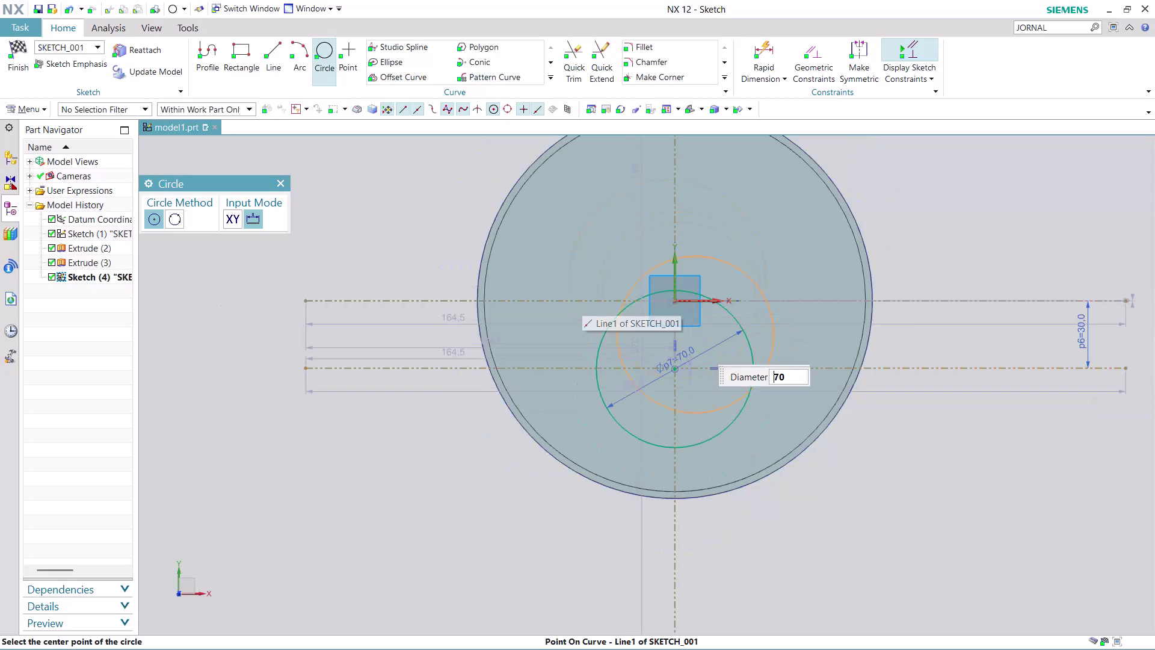
Draw a 100-diameter circle concentric with the existing 70-diameter circle.
scroll(up, 3)
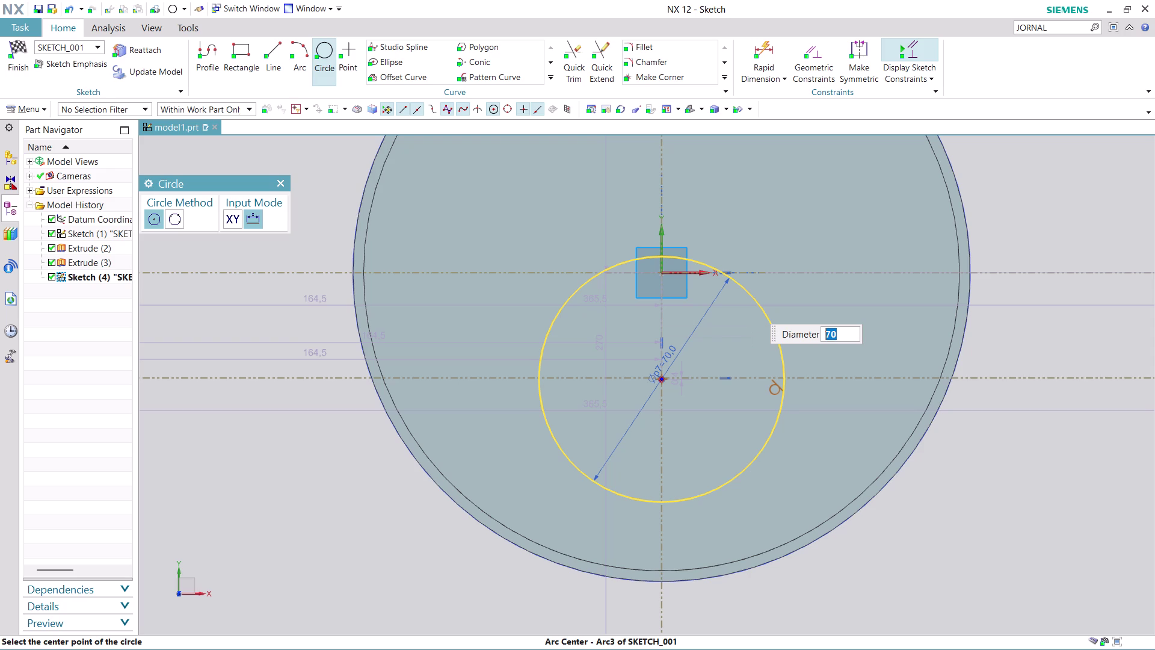
text(100)
key(Return)
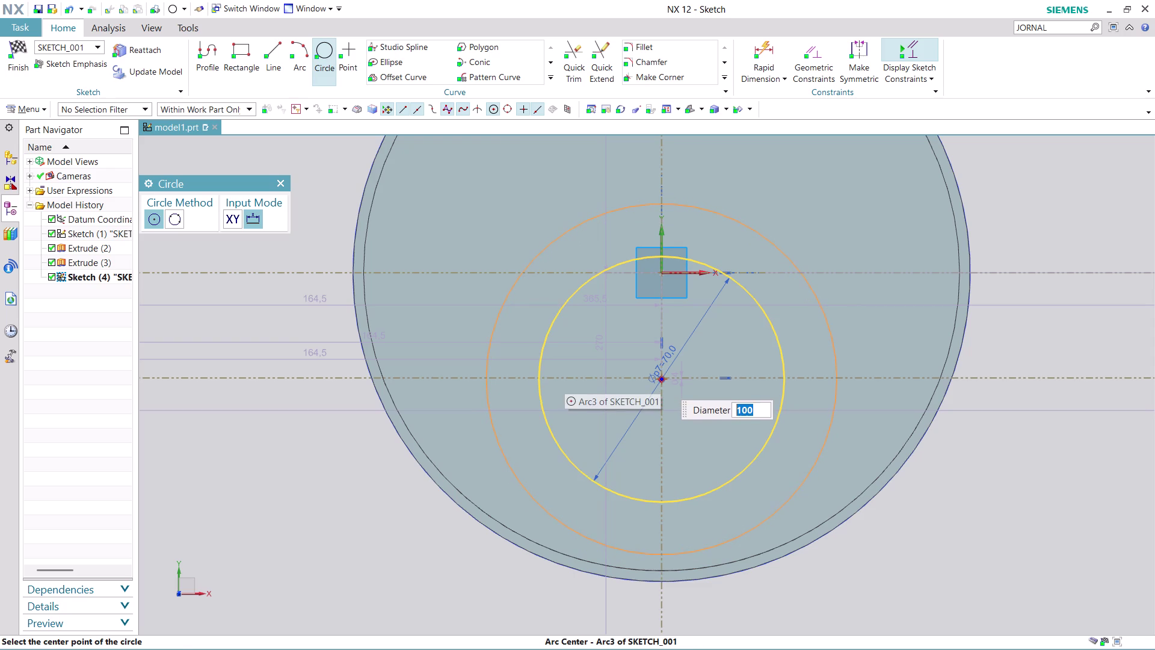
click(661, 380)
click(726, 391)
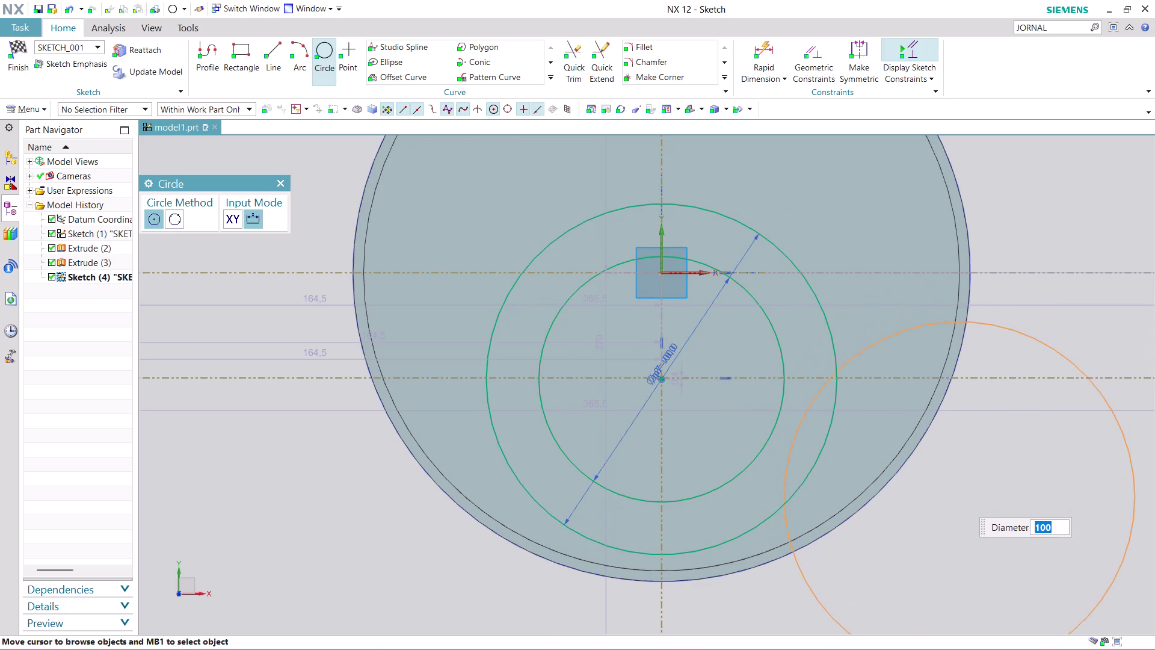
key(Escape)
key(Escape)
scroll(down, 3)
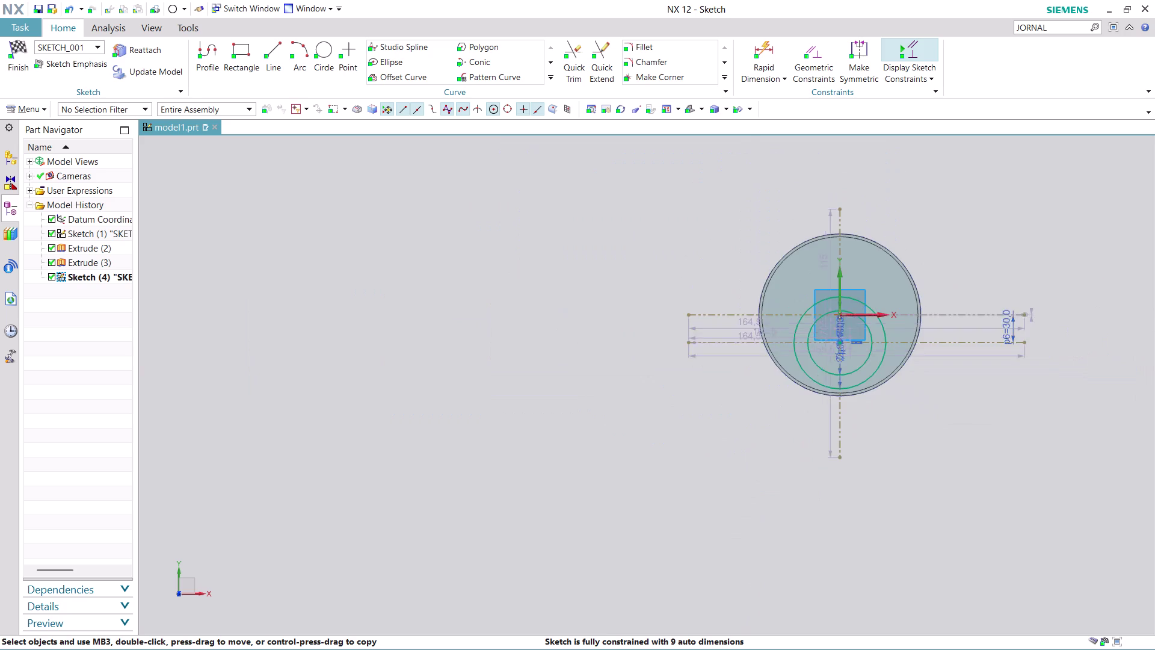
Draw an open profile over the inner circle: left side up, top line across, right side down.
scroll(up, 3)
scroll(up, 3)
scroll(down, 3)
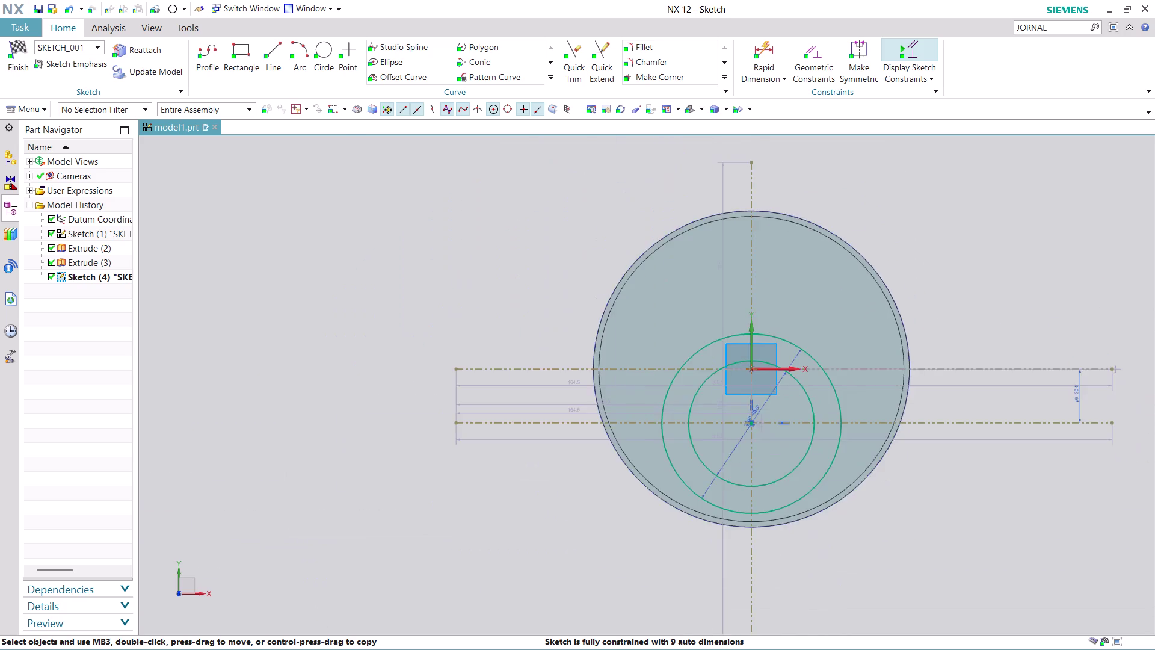
scroll(up, 3)
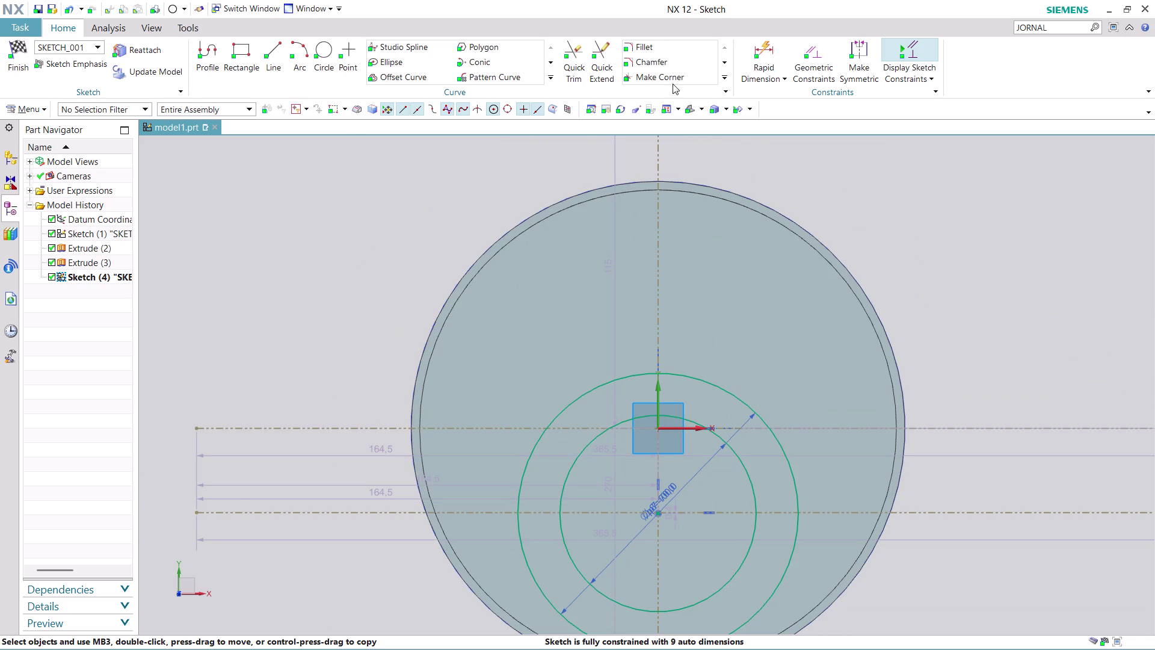
click(207, 50)
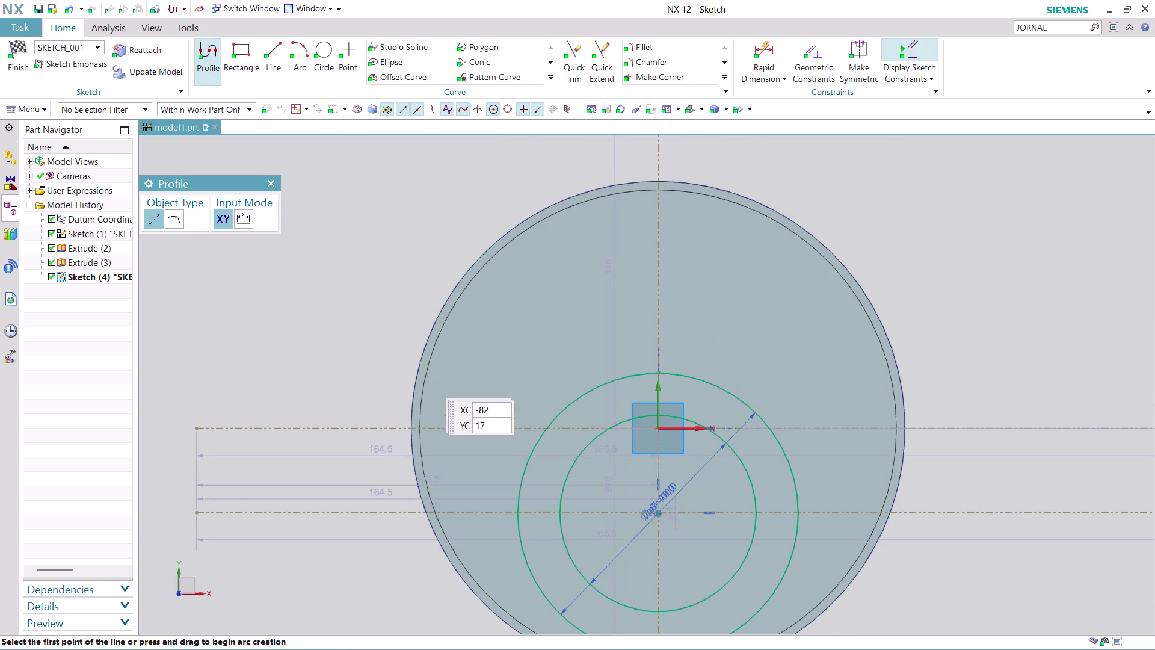
click(614, 448)
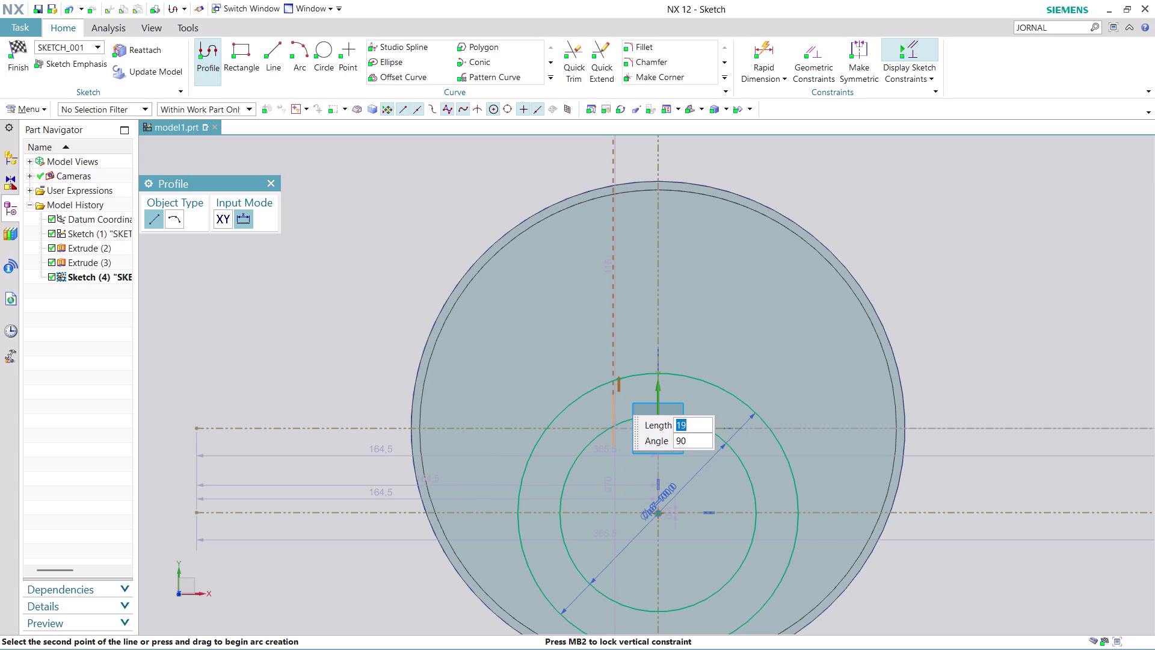
click(613, 394)
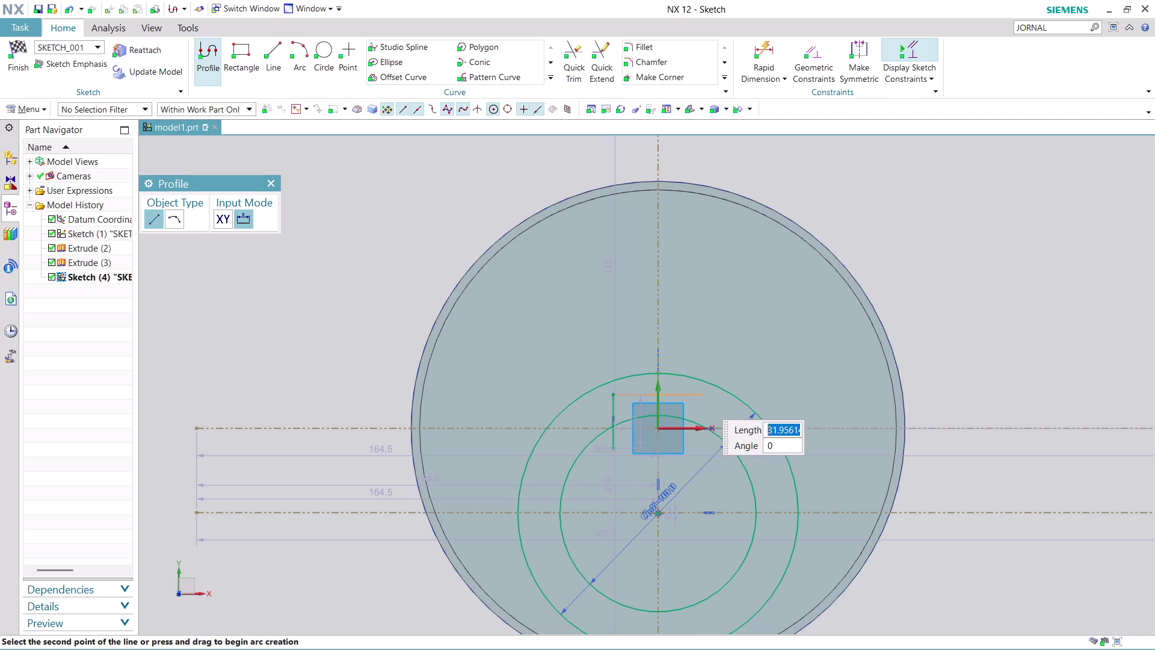
click(705, 400)
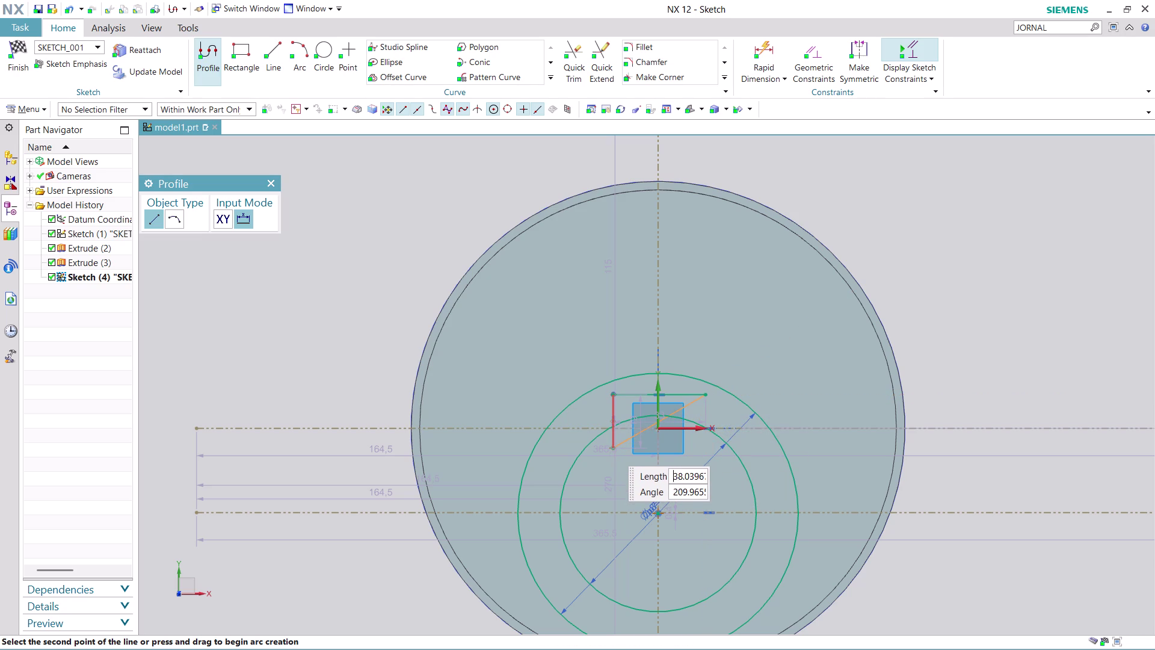
click(704, 451)
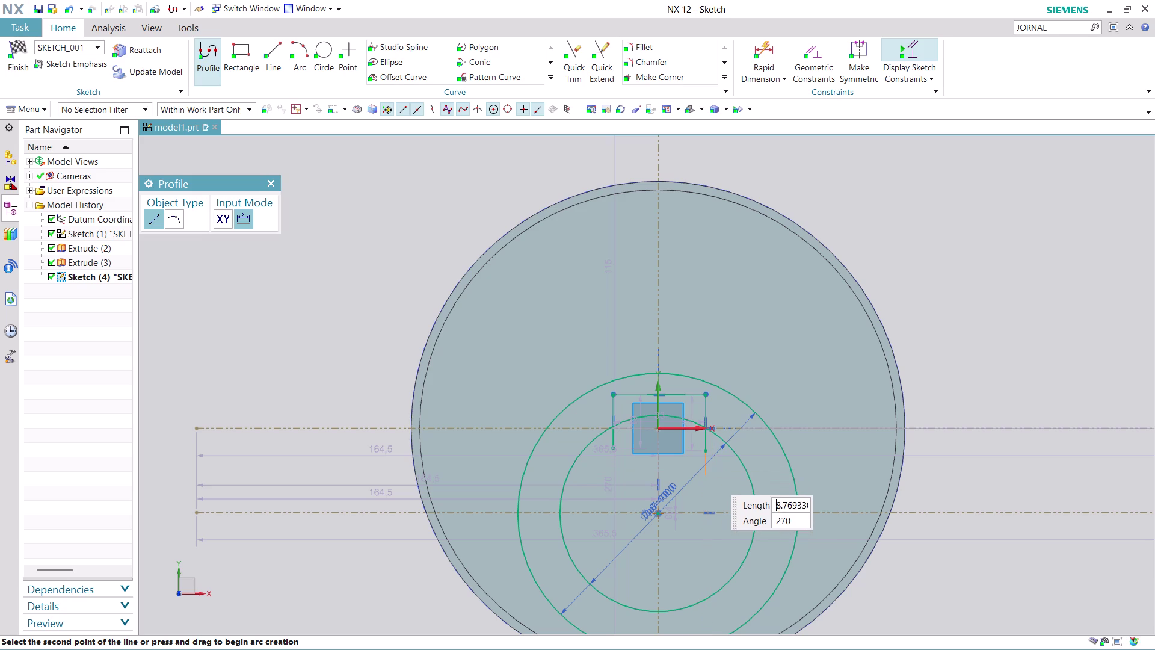
key(Escape)
key(Escape)
scroll(up, 3)
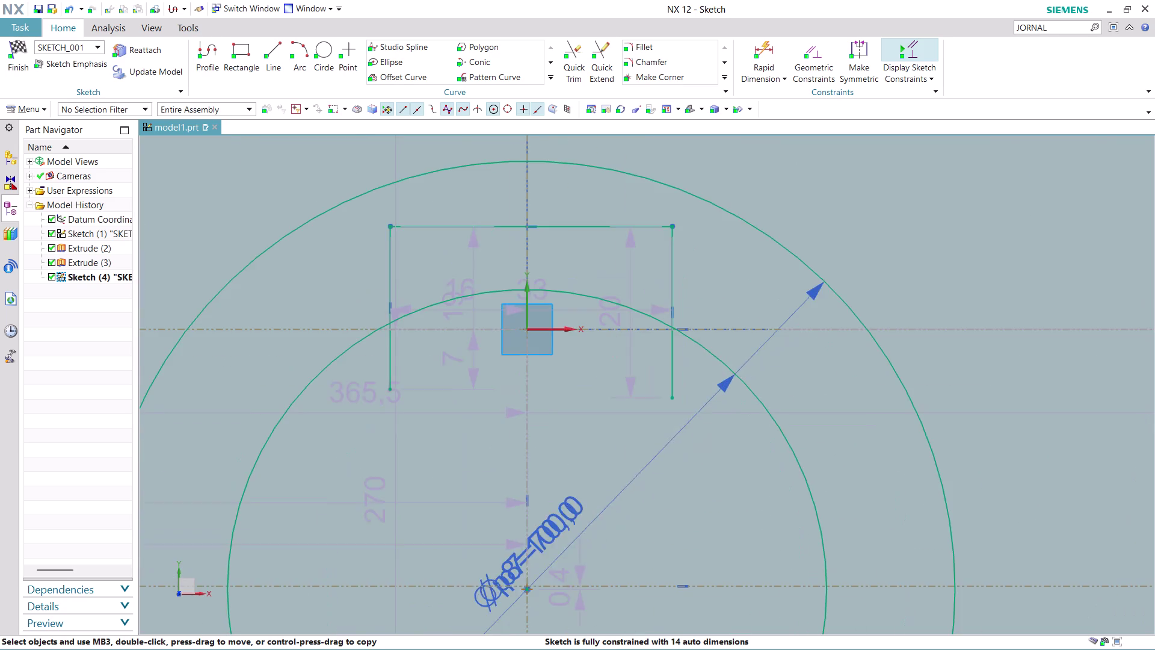
scroll(down, 3)
scroll(up, 3)
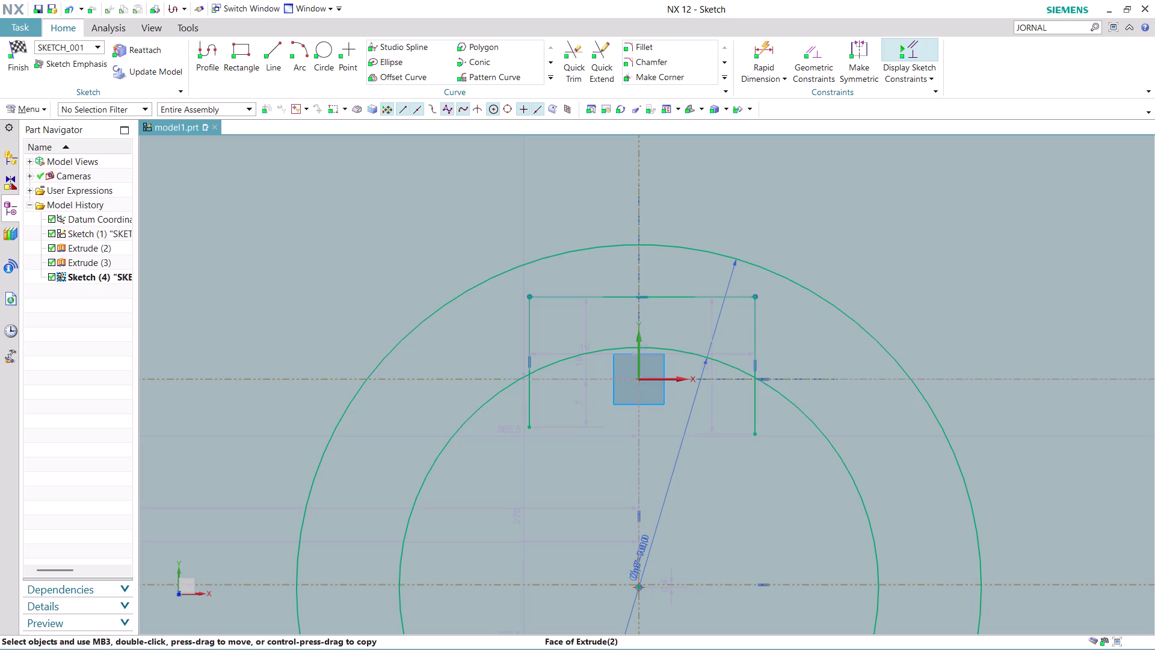
Dimension the profile's top line and set its width to 18.
click(774, 47)
click(694, 295)
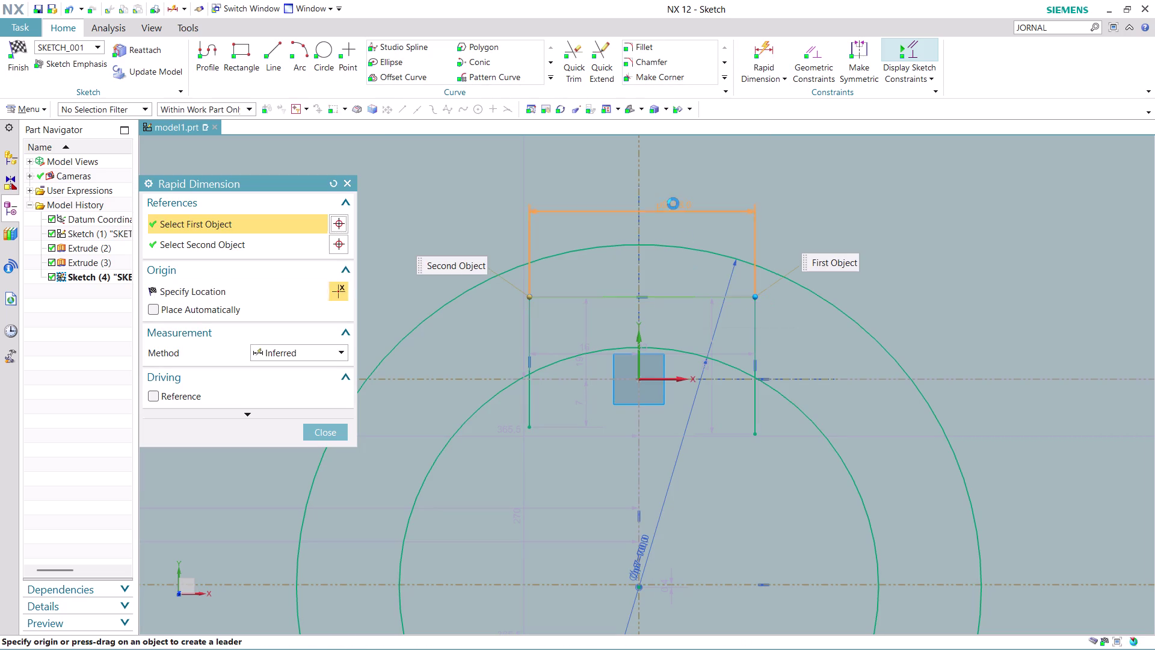
click(673, 183)
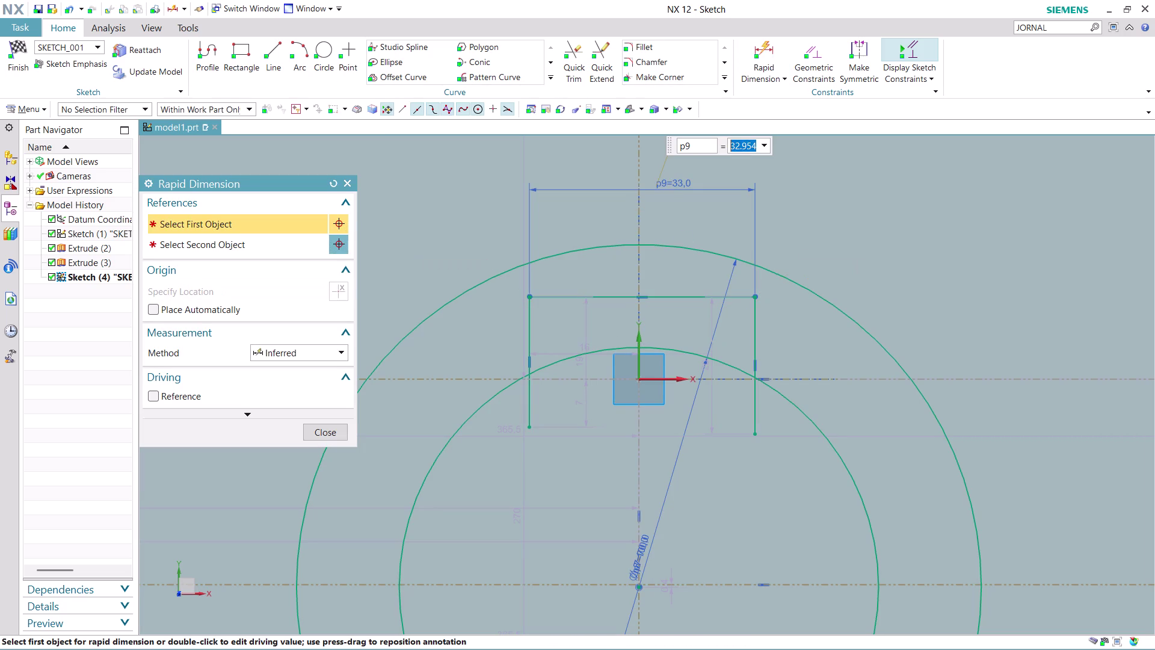
click(673, 183)
double_click(674, 183)
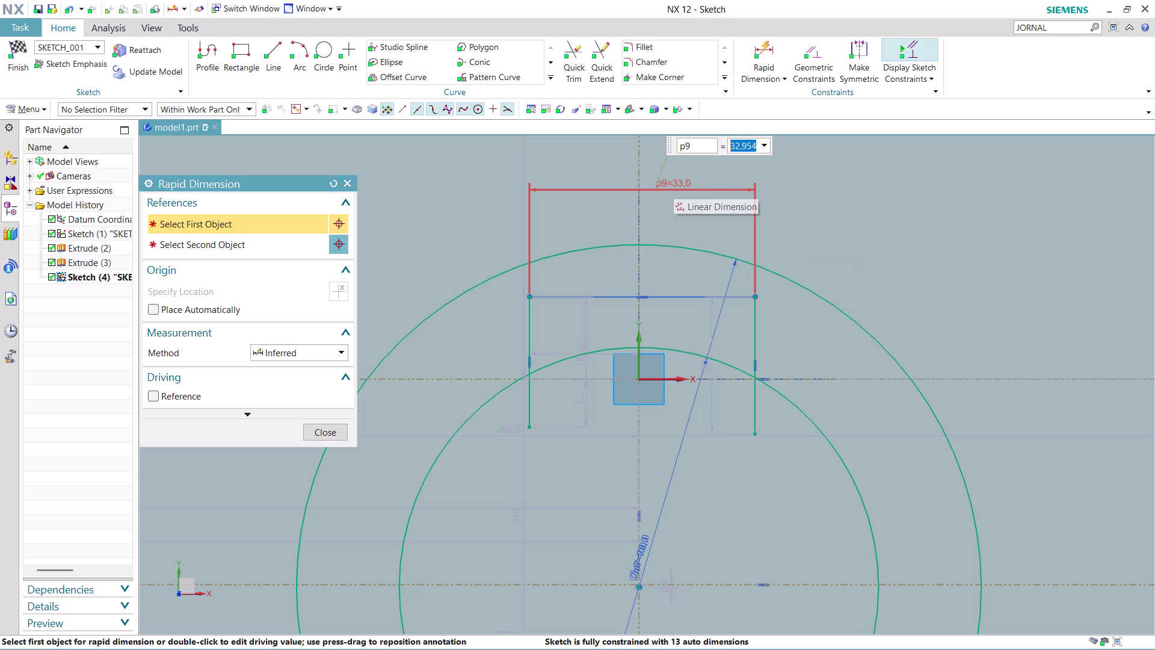
text(18)
key(Return)
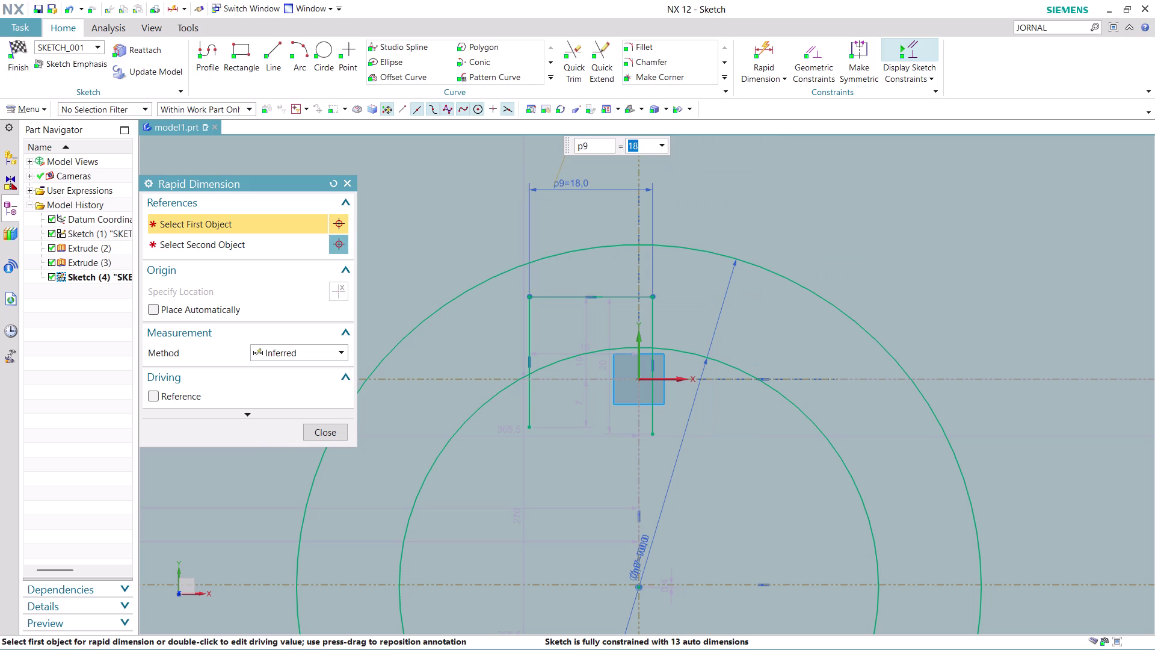
click(331, 433)
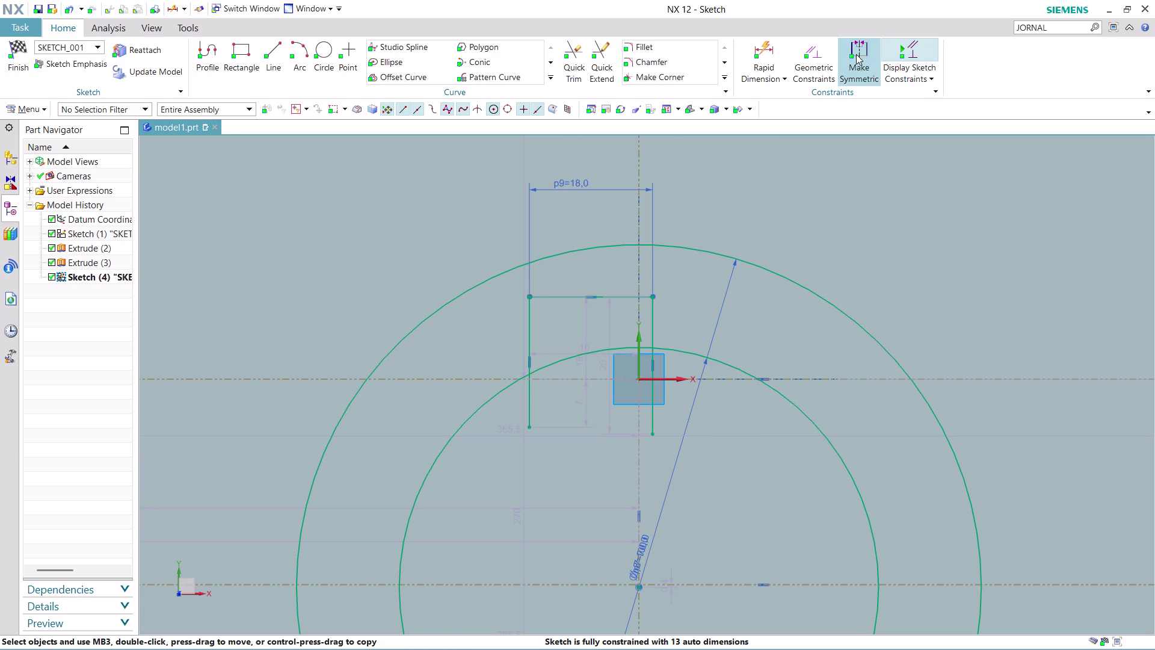
Make the profile's top right and top left corners symmetric about the vertical datum axis.
click(856, 54)
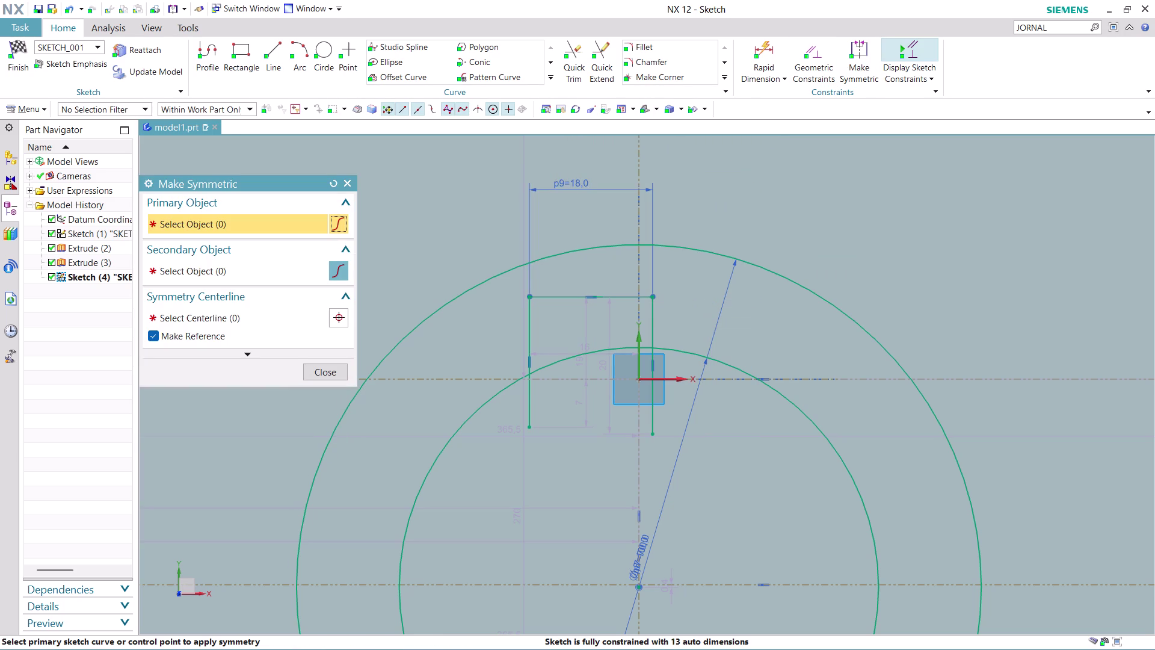
click(654, 296)
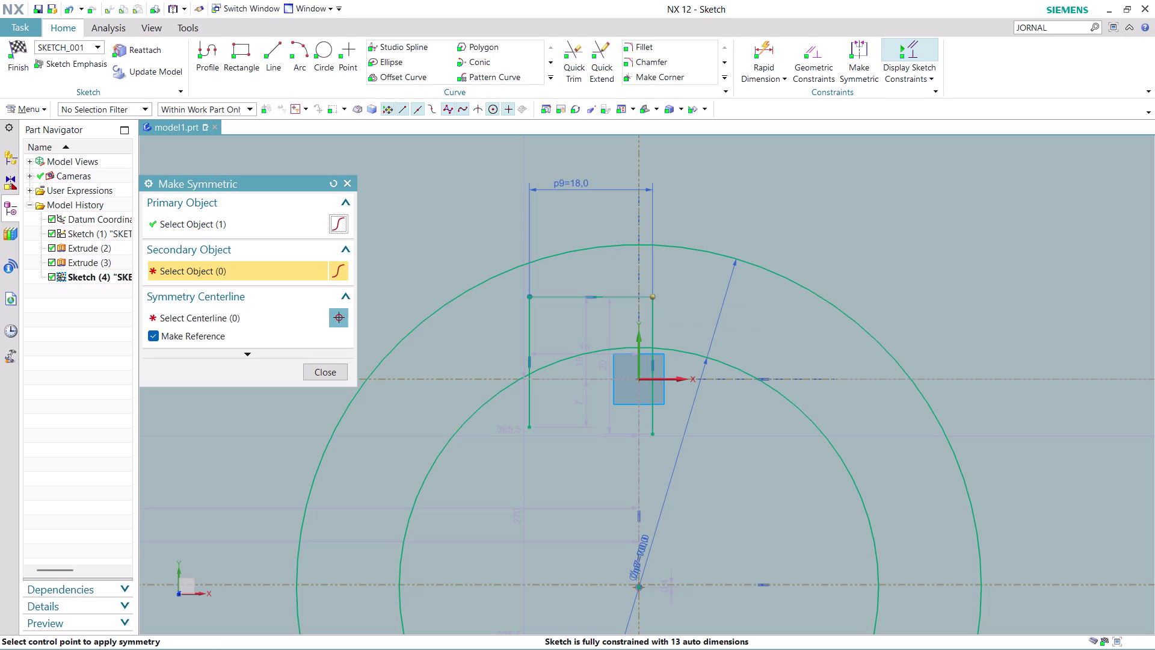
click(530, 295)
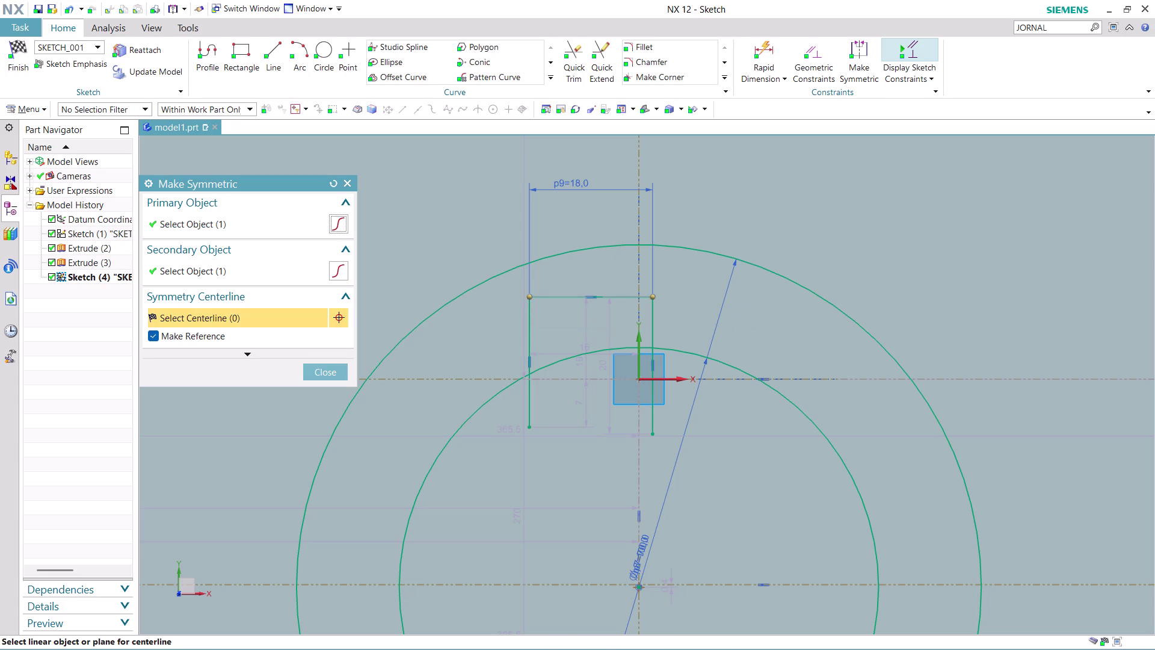
click(639, 343)
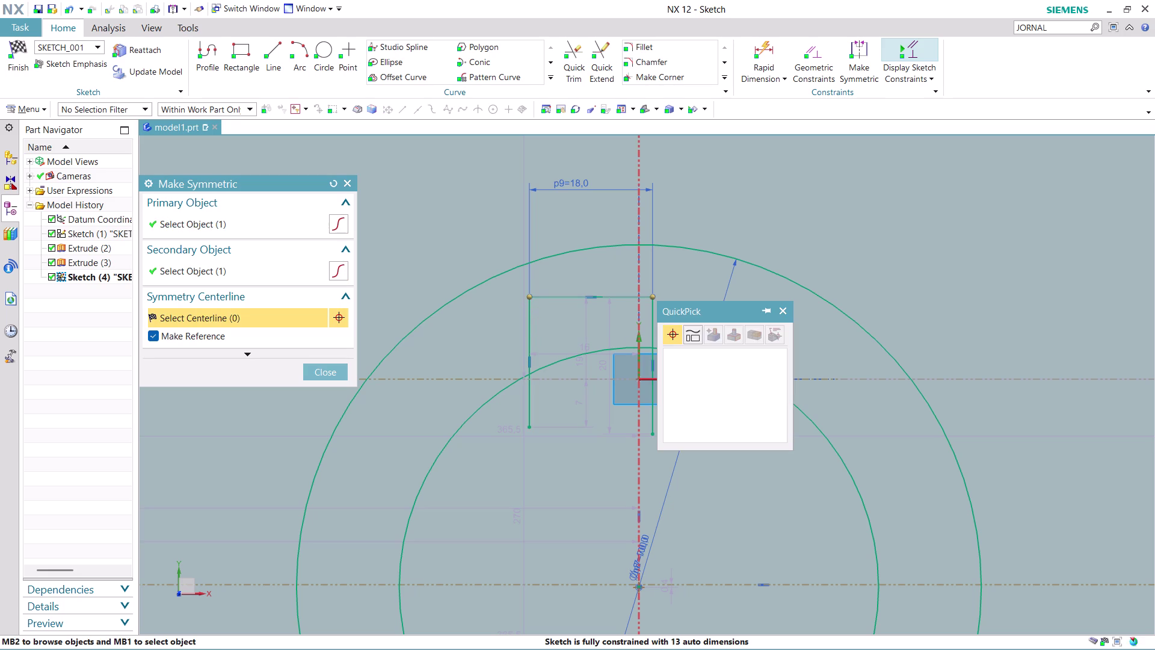
click(704, 353)
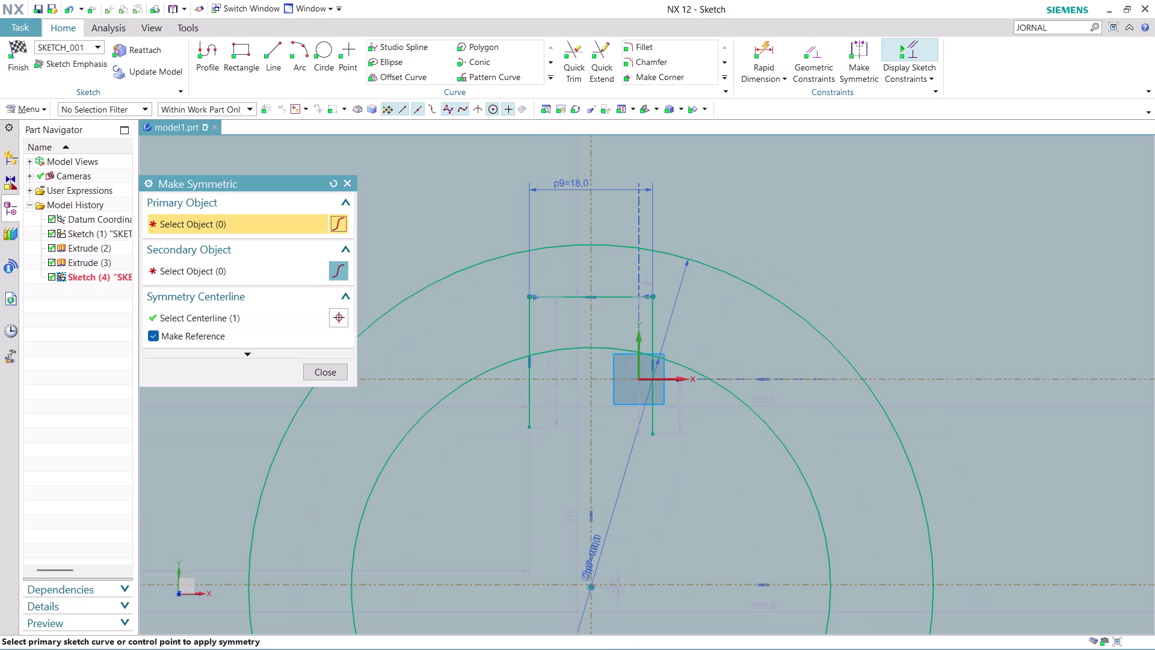
scroll(down, 3)
scroll(down, 3)
scroll(up, 3)
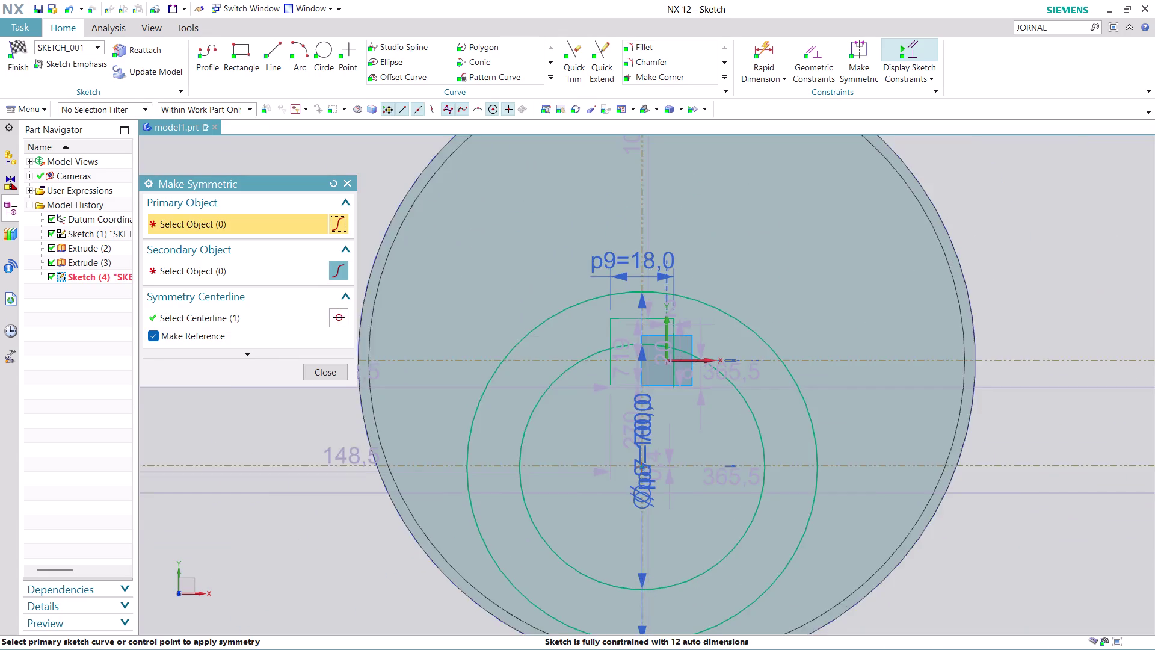
scroll(up, 3)
click(339, 369)
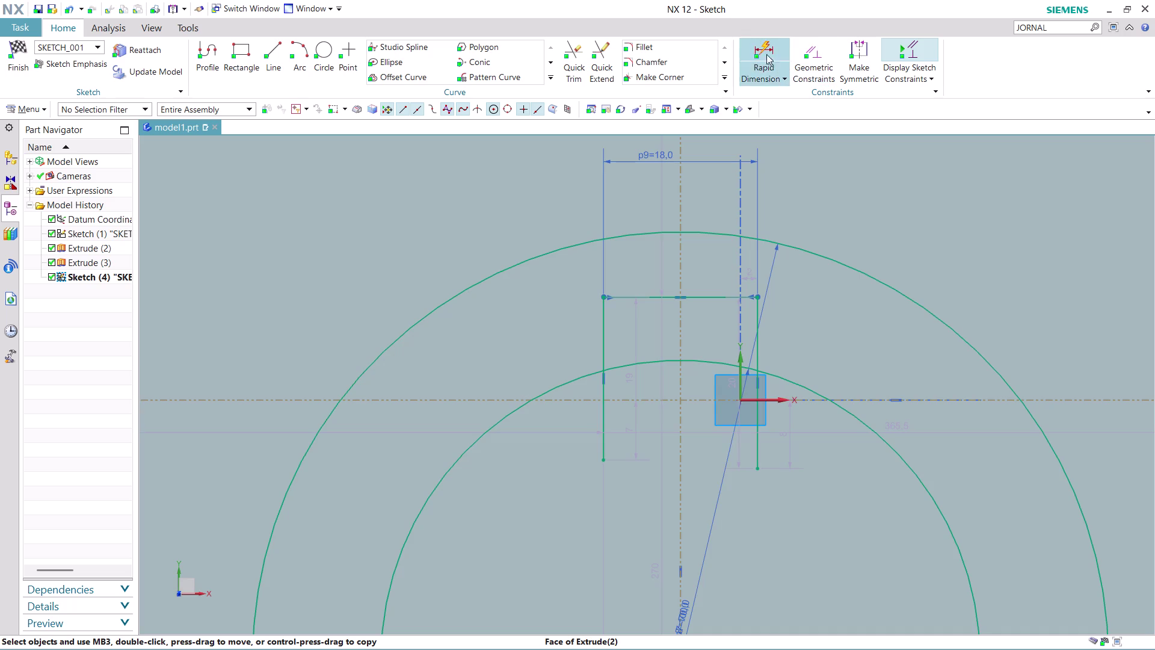
Trim the excess curve pieces and the outer arc between the notch sides.
click(572, 58)
click(606, 434)
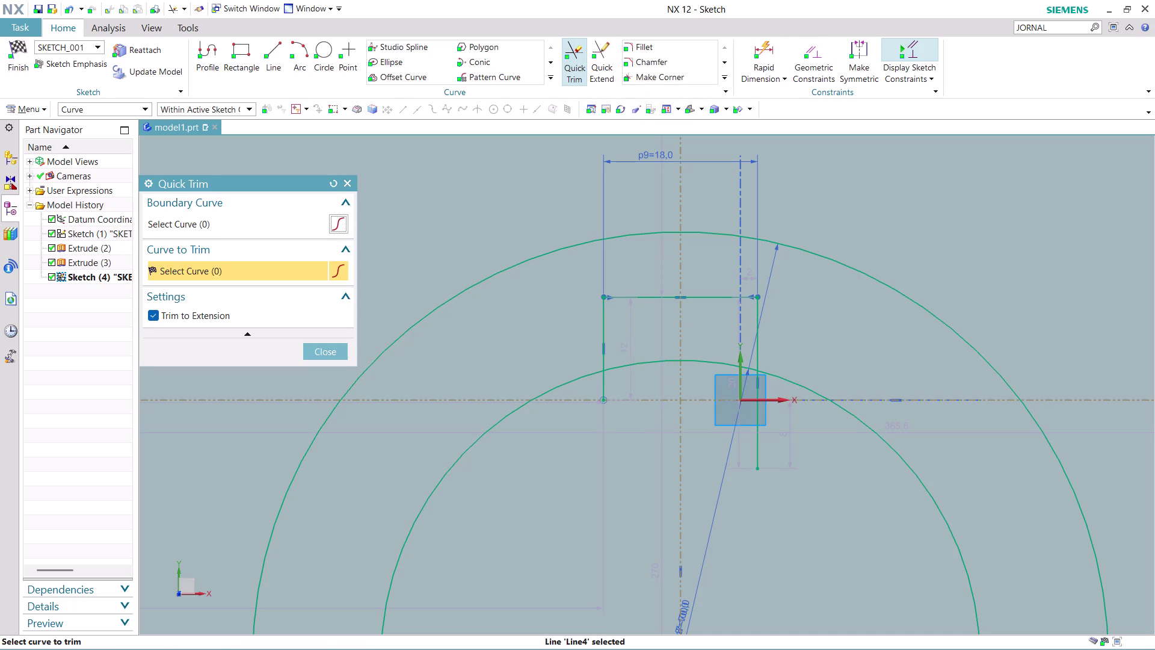
click(603, 388)
click(763, 454)
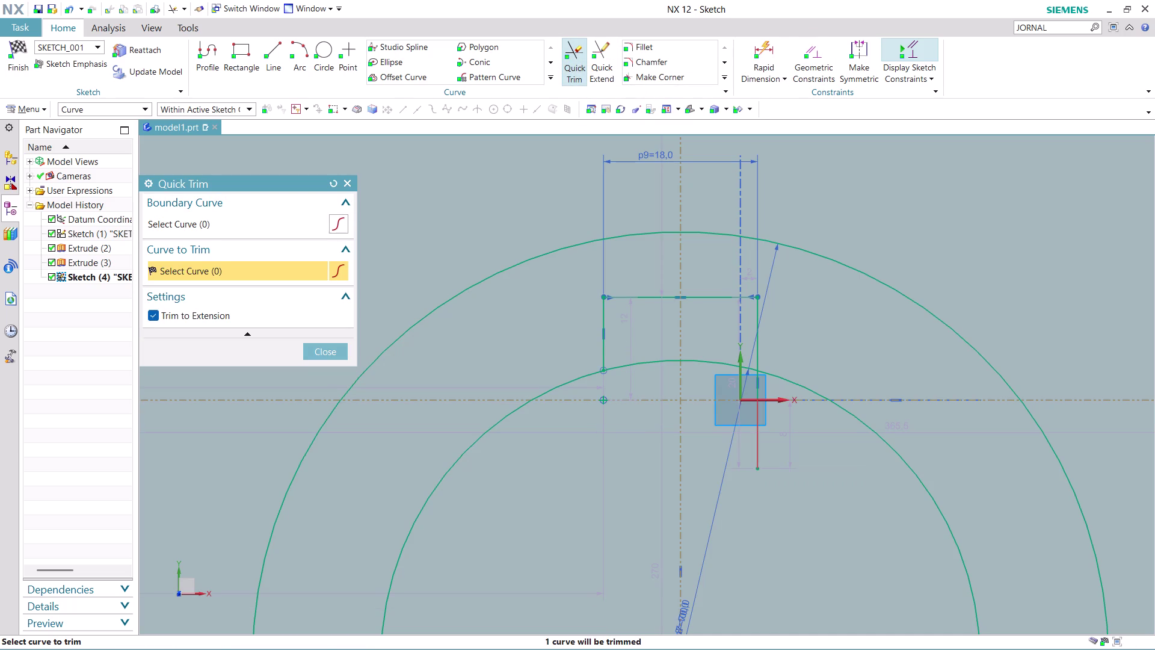
click(752, 388)
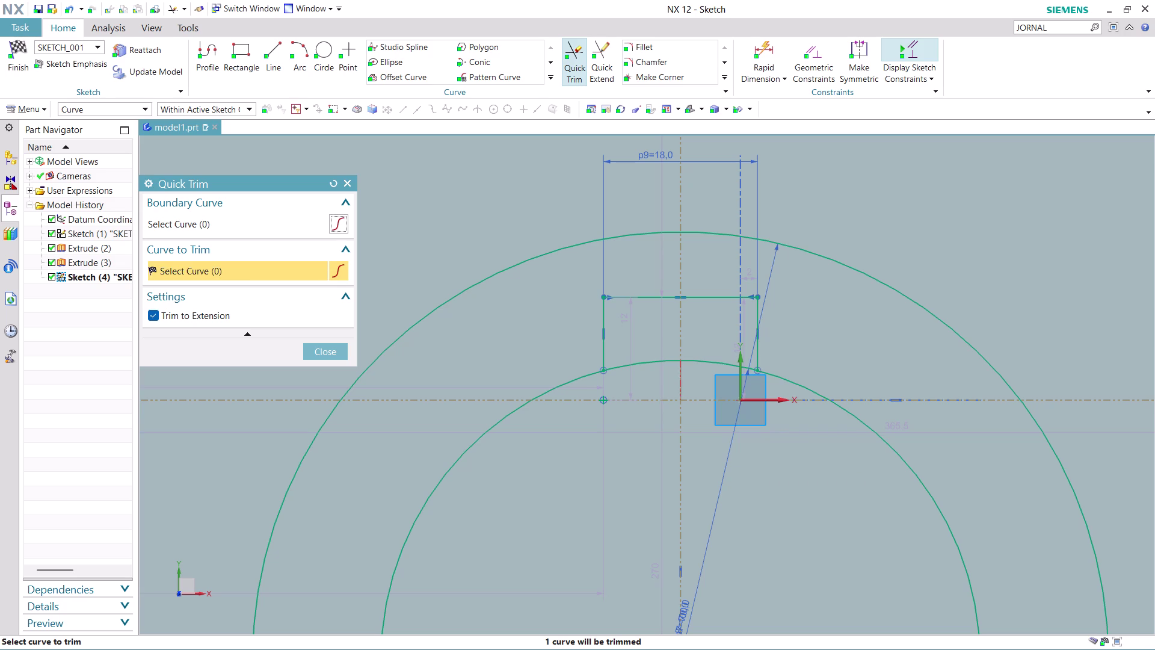
click(666, 357)
click(707, 360)
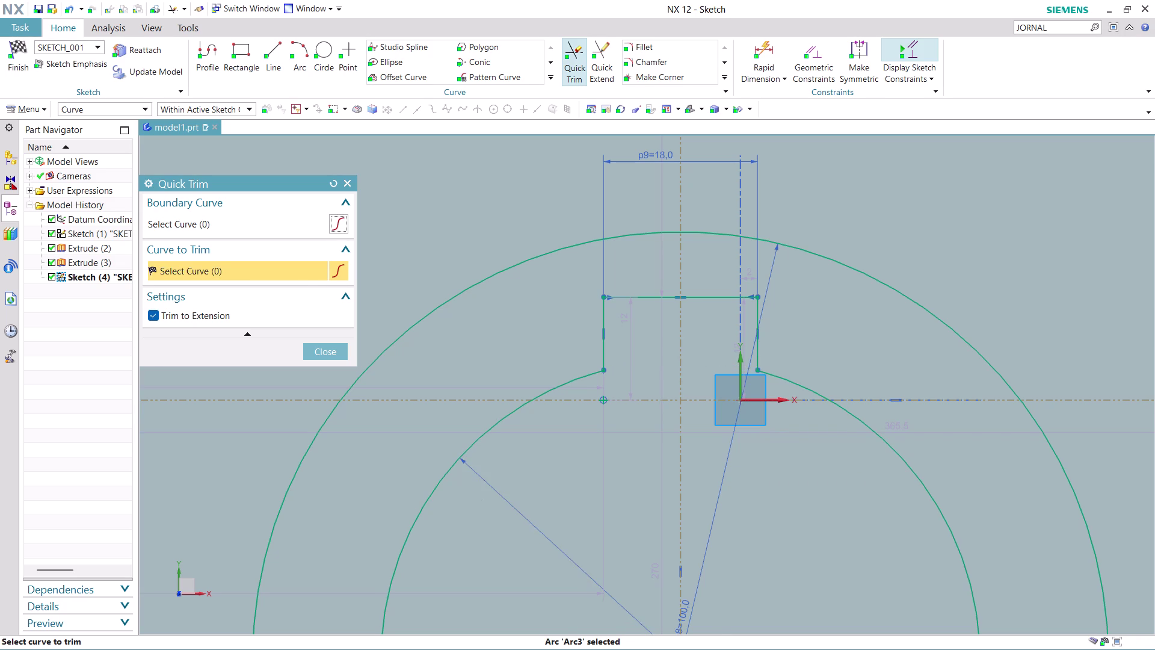
Zoom around the notch to inspect the trim, pick two more curves, and exit Quick Trim.
scroll(down, 3)
scroll(down, 3)
scroll(up, 3)
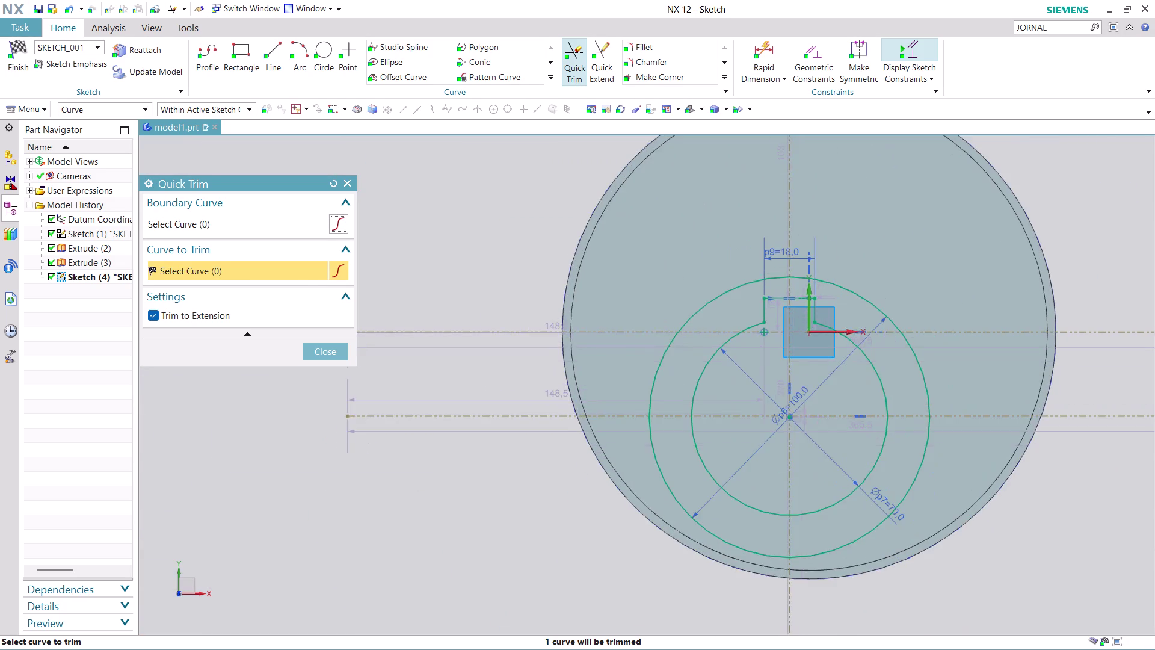
scroll(up, 3)
scroll(up, 3)
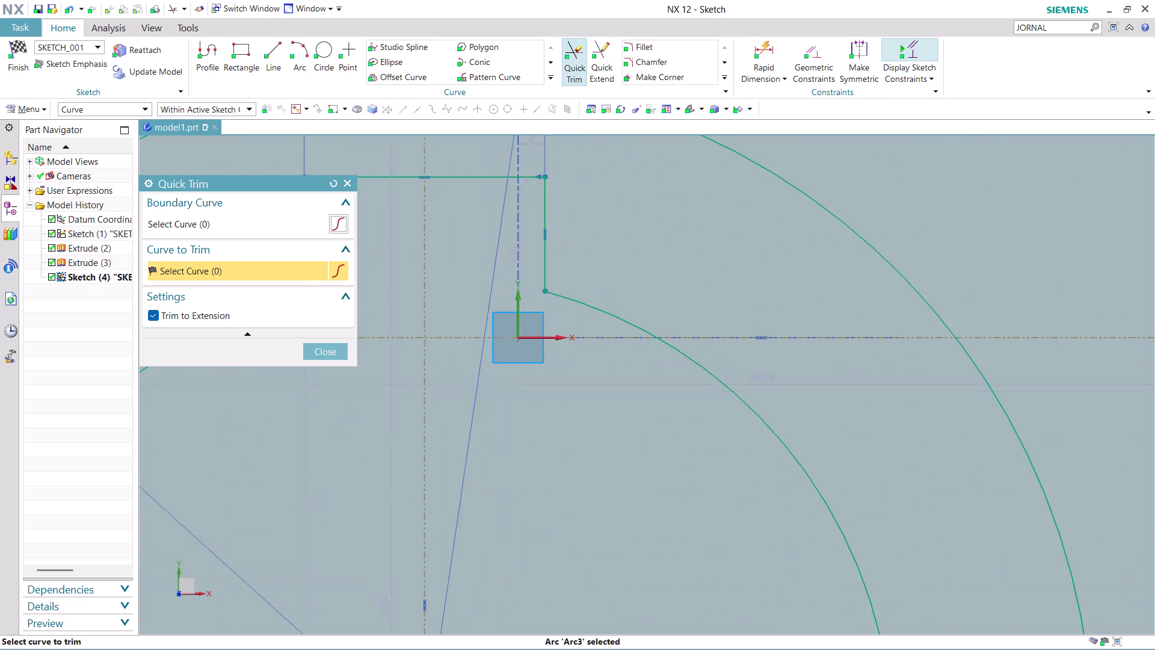
scroll(down, 3)
scroll(down, 3)
scroll(up, 3)
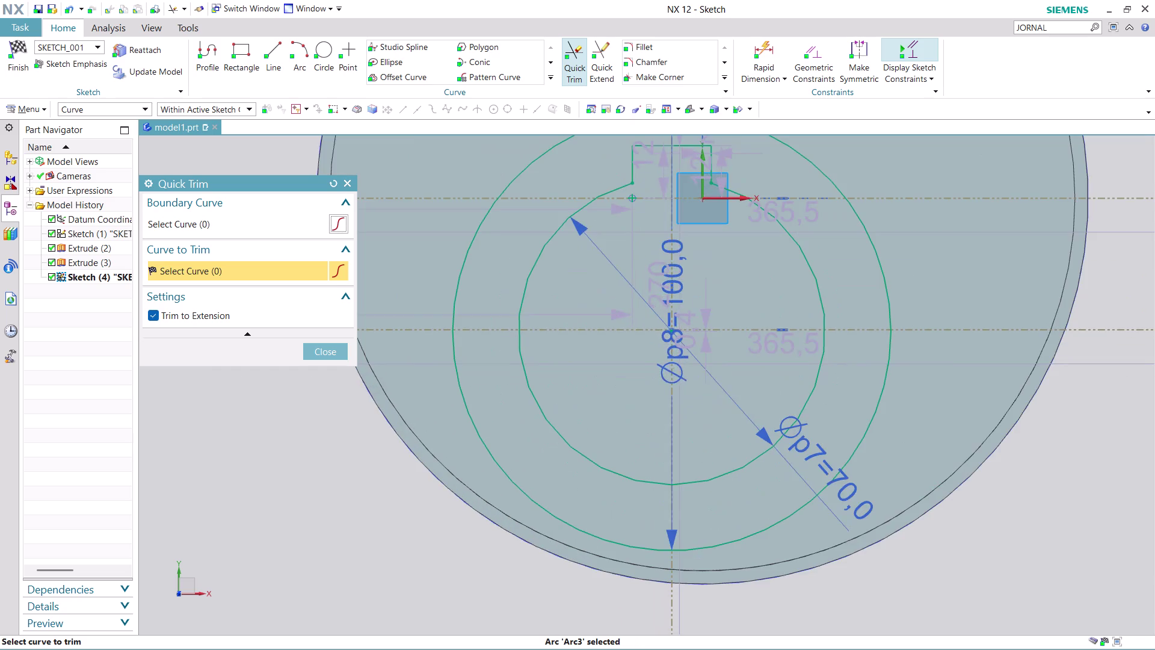
scroll(down, 3)
scroll(up, 3)
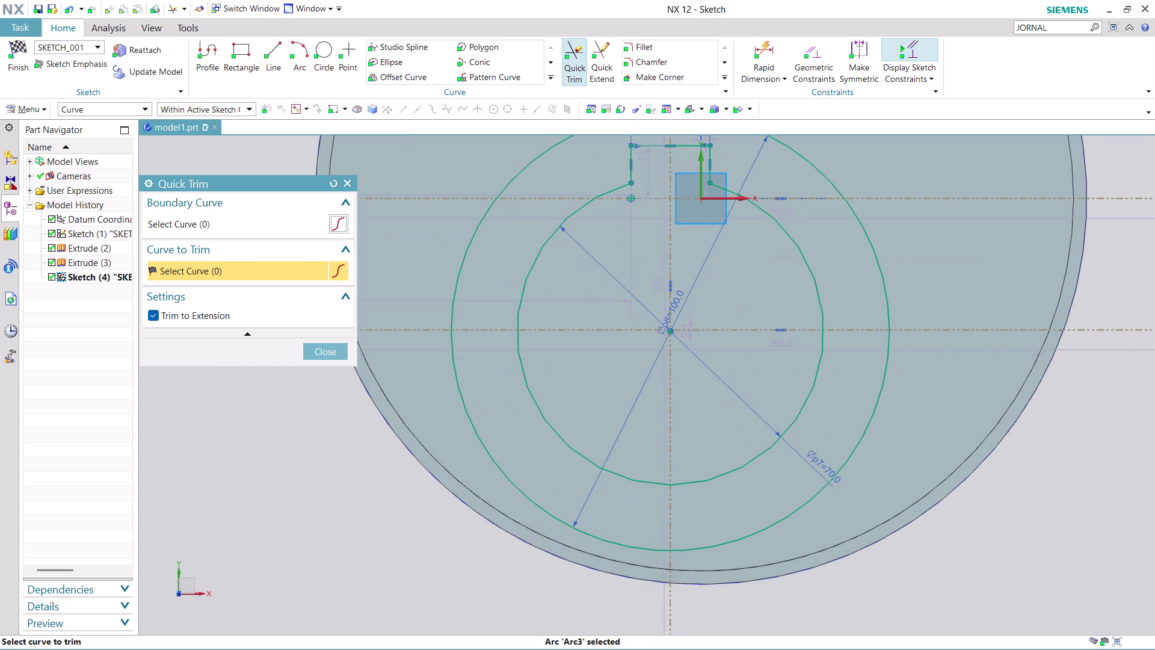
scroll(up, 3)
scroll(down, 3)
scroll(down, 3)
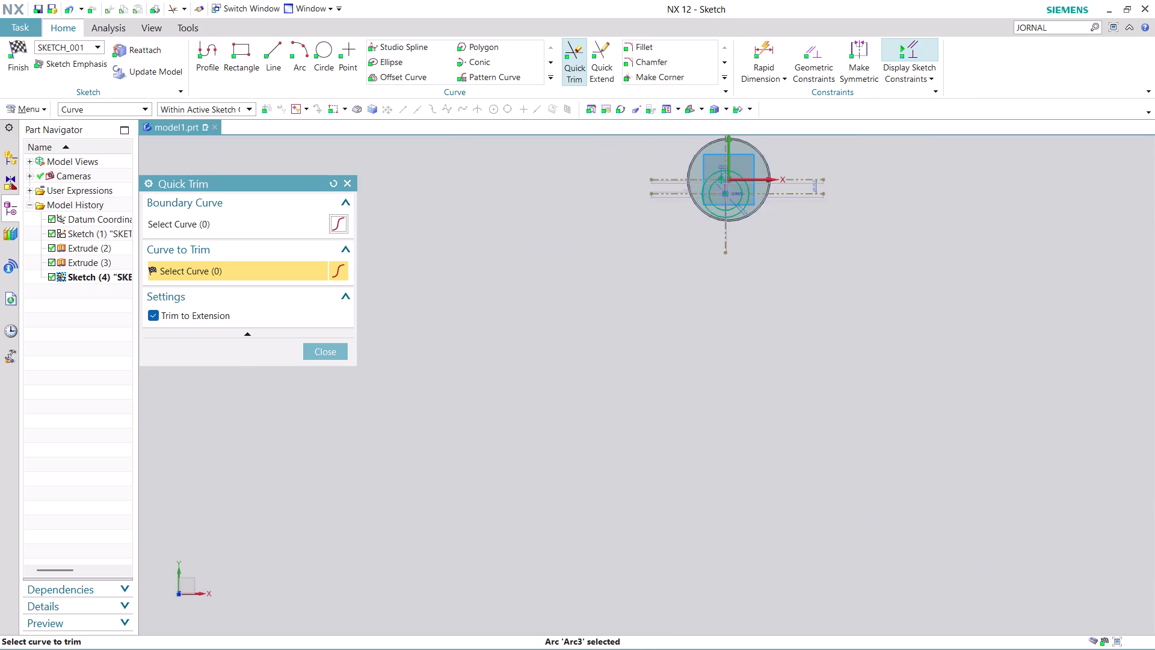
scroll(up, 3)
scroll(up, 3)
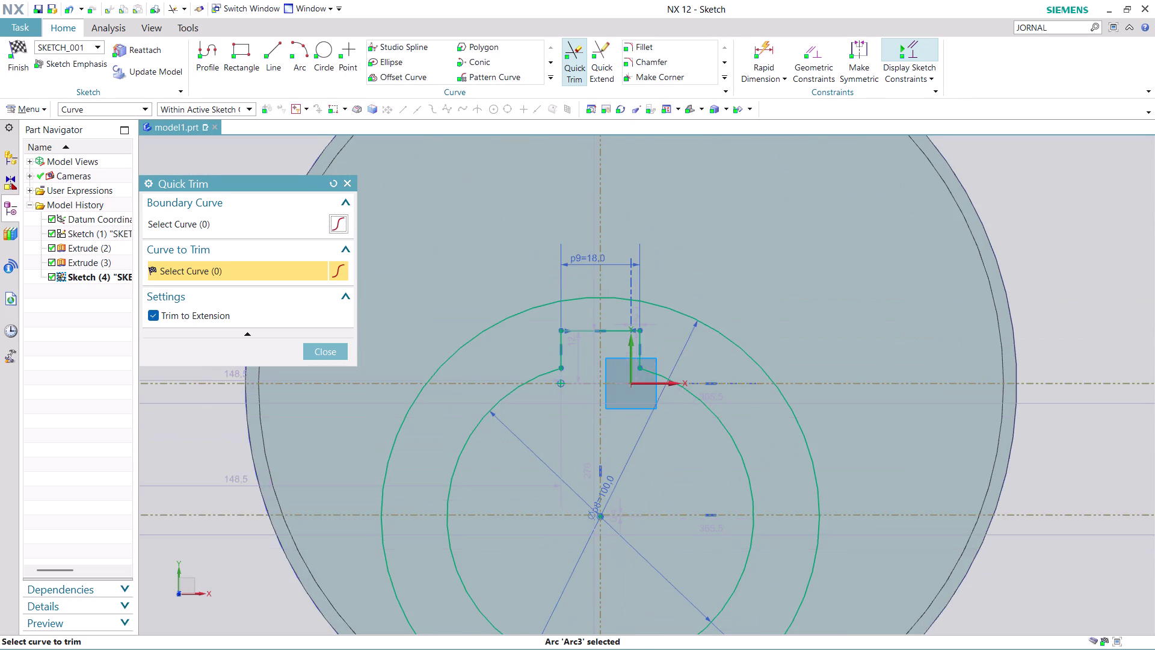
scroll(up, 3)
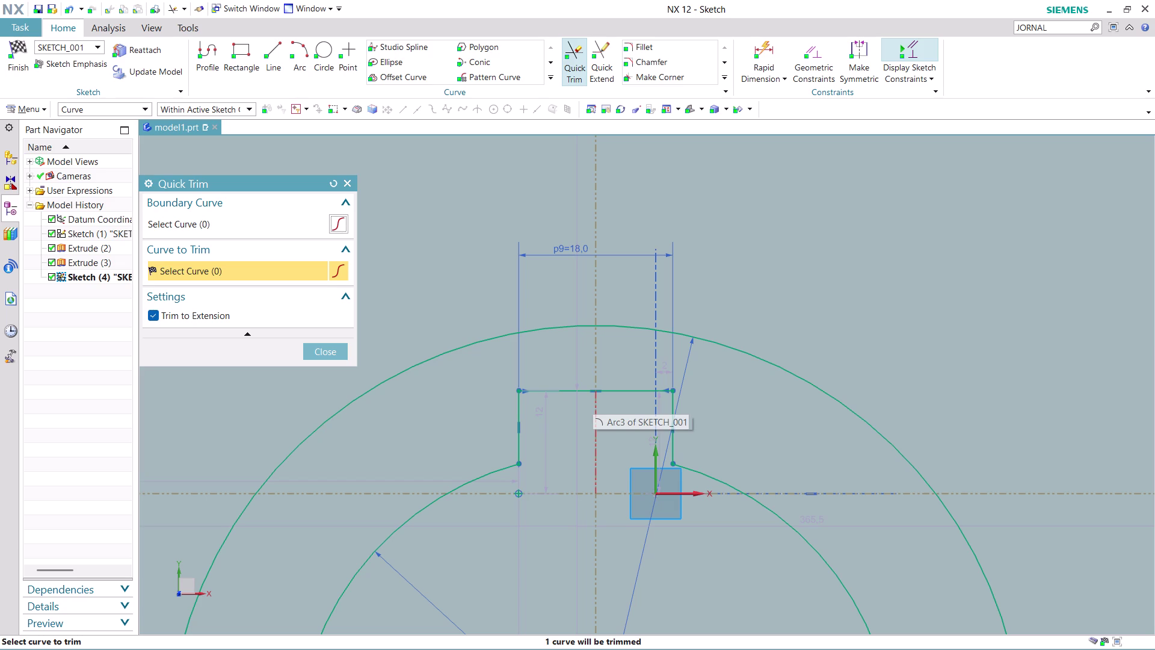
scroll(up, 3)
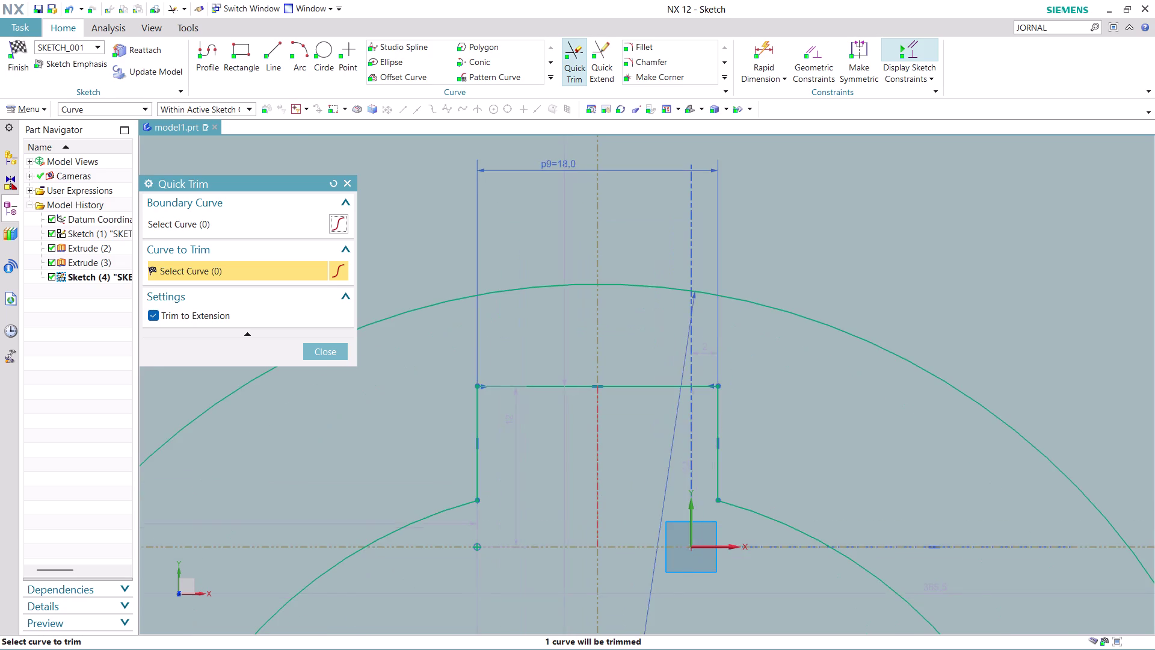
scroll(down, 3)
scroll(down, 3)
scroll(down, 3)
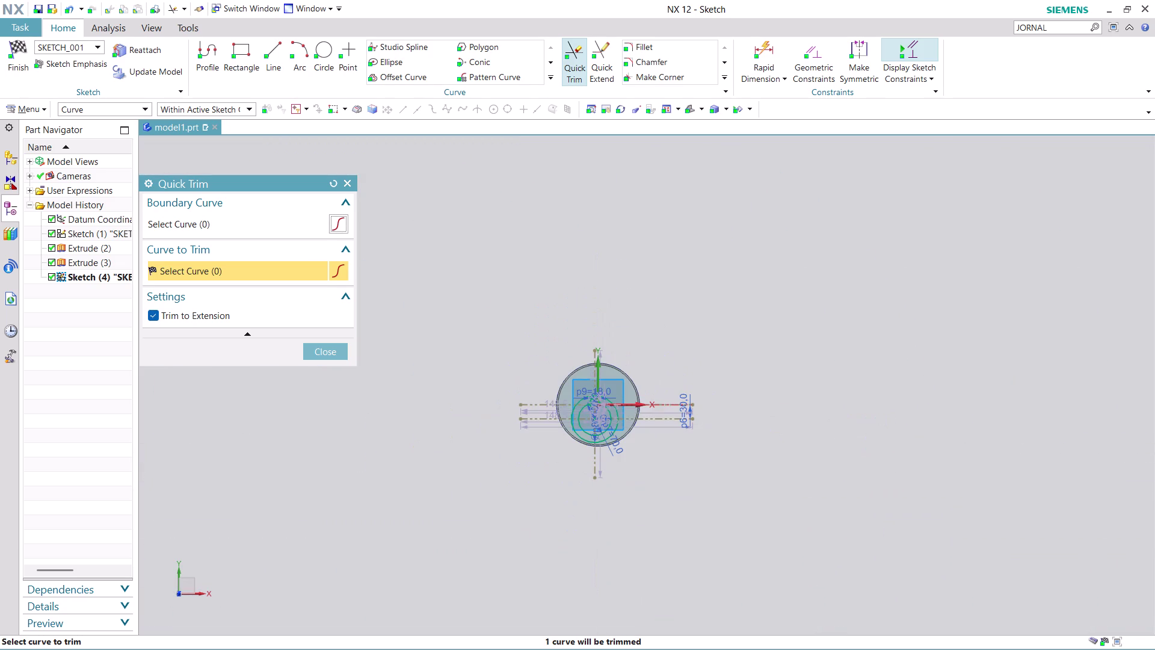
scroll(down, 3)
scroll(up, 3)
scroll(up, 3)
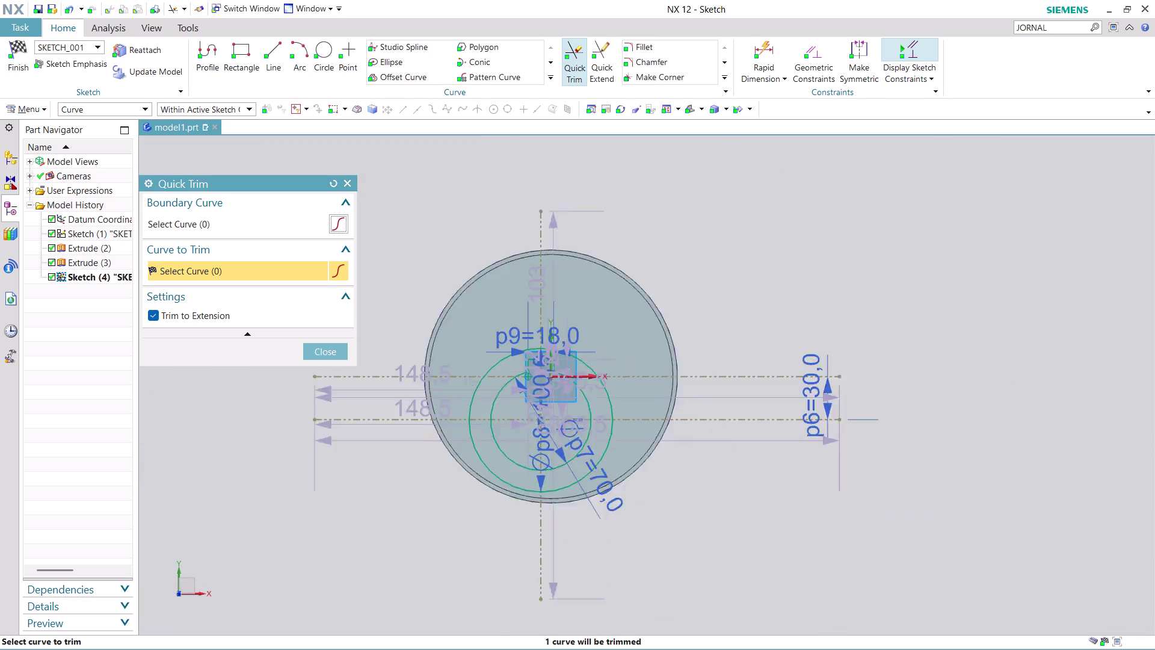
scroll(up, 3)
scroll(up, 3)
scroll(up, 3)
scroll(down, 3)
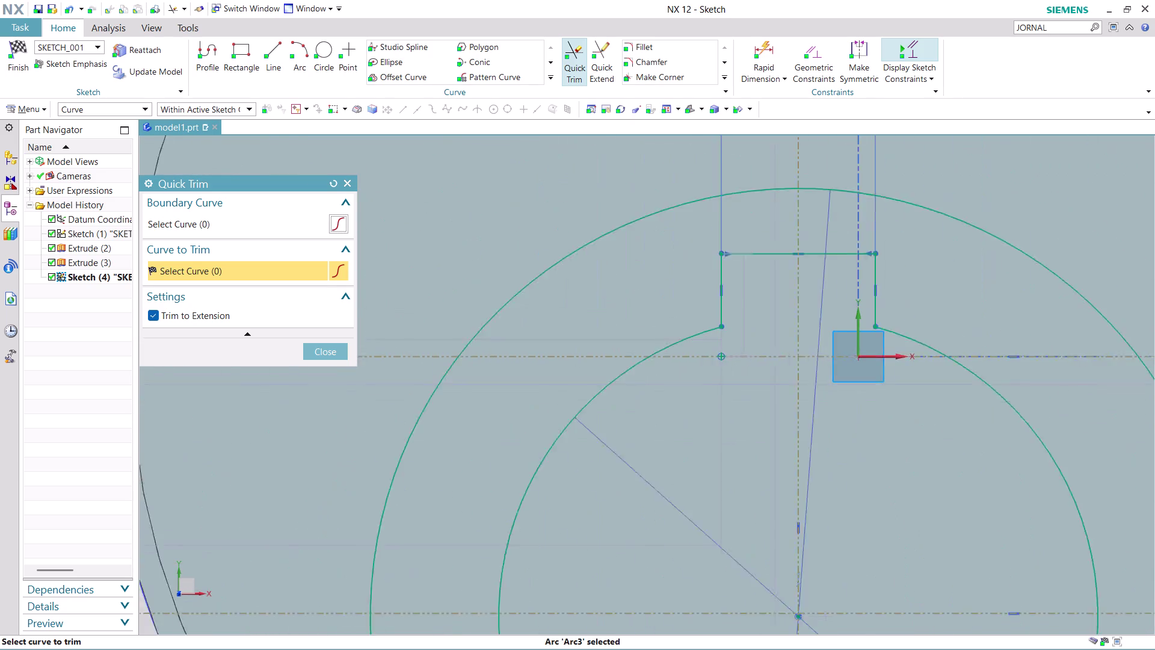
scroll(down, 3)
scroll(down, 3)
scroll(up, 3)
scroll(down, 3)
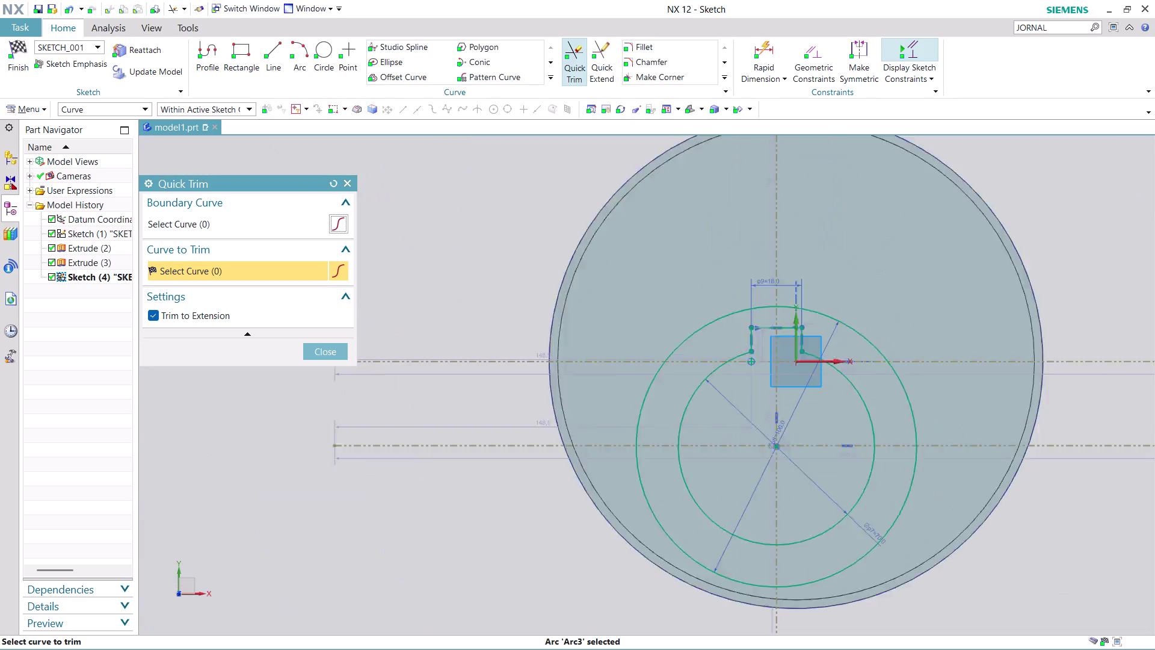
scroll(down, 3)
scroll(up, 3)
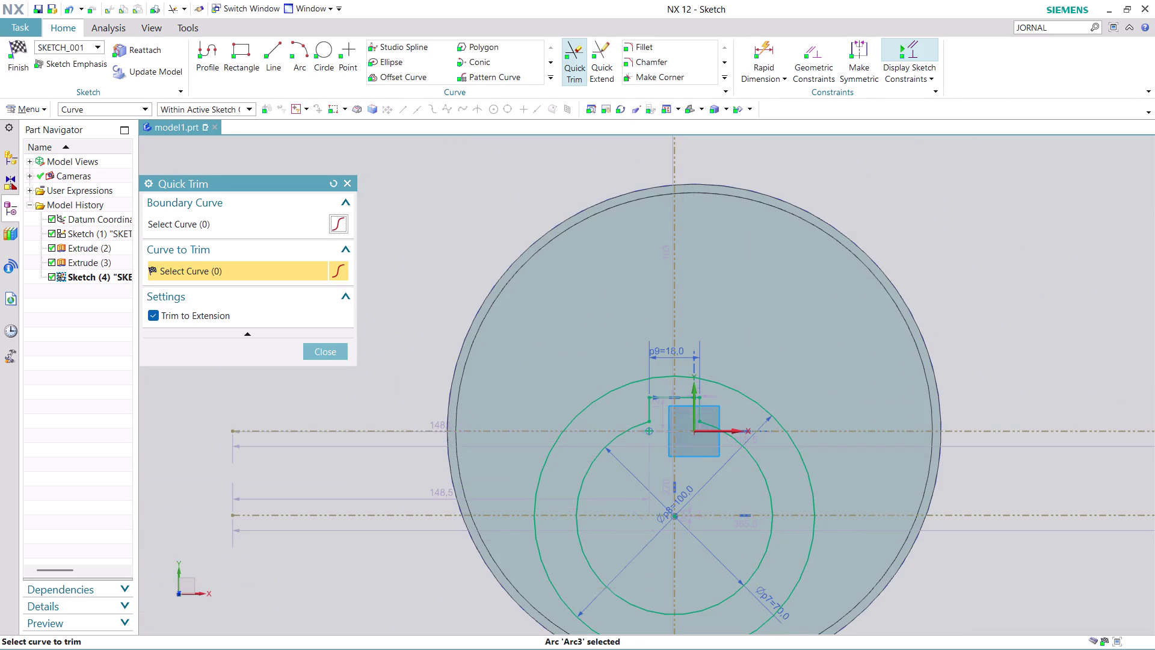
scroll(up, 3)
scroll(down, 3)
scroll(up, 3)
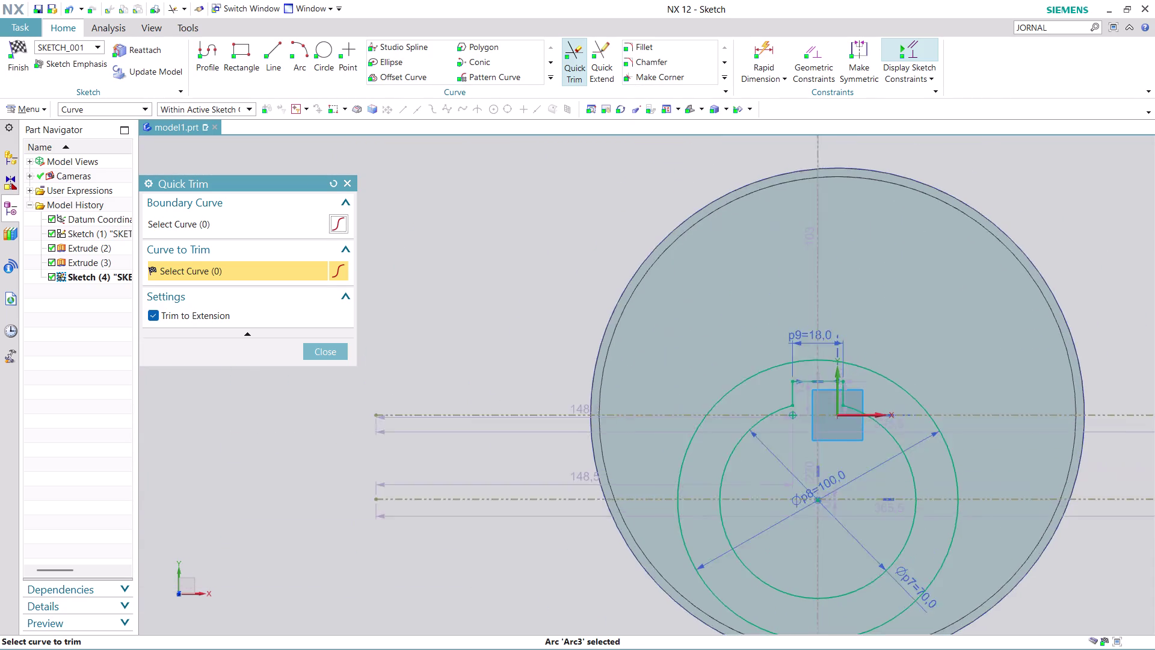
scroll(up, 3)
scroll(down, 3)
scroll(up, 3)
scroll(up, 3)
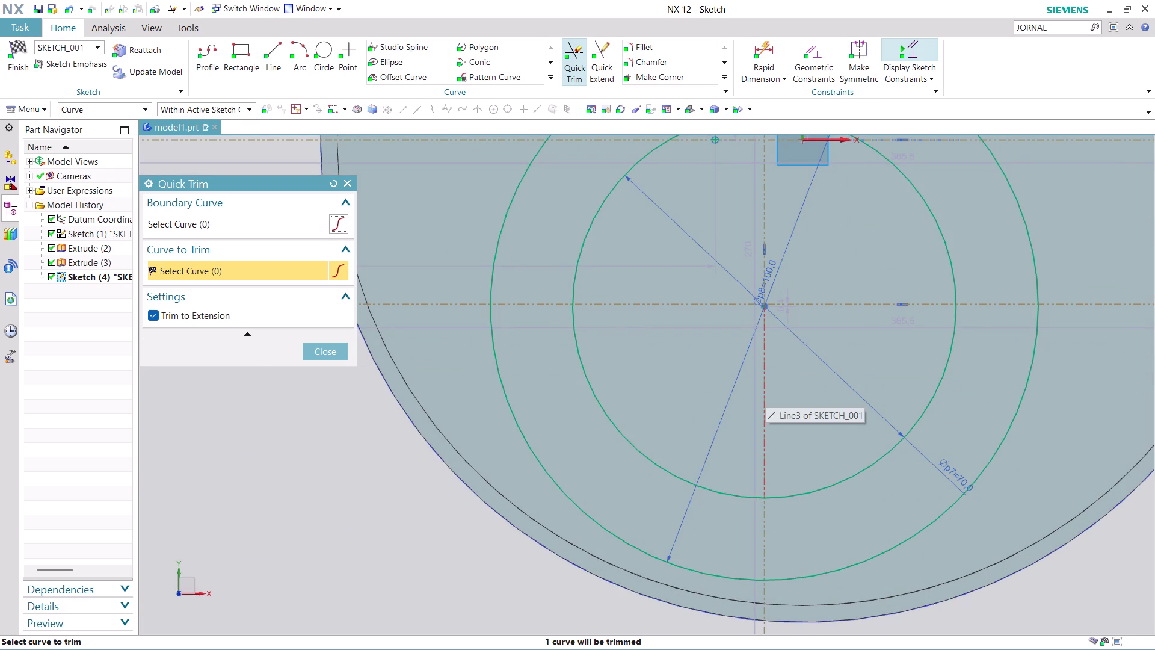
scroll(down, 3)
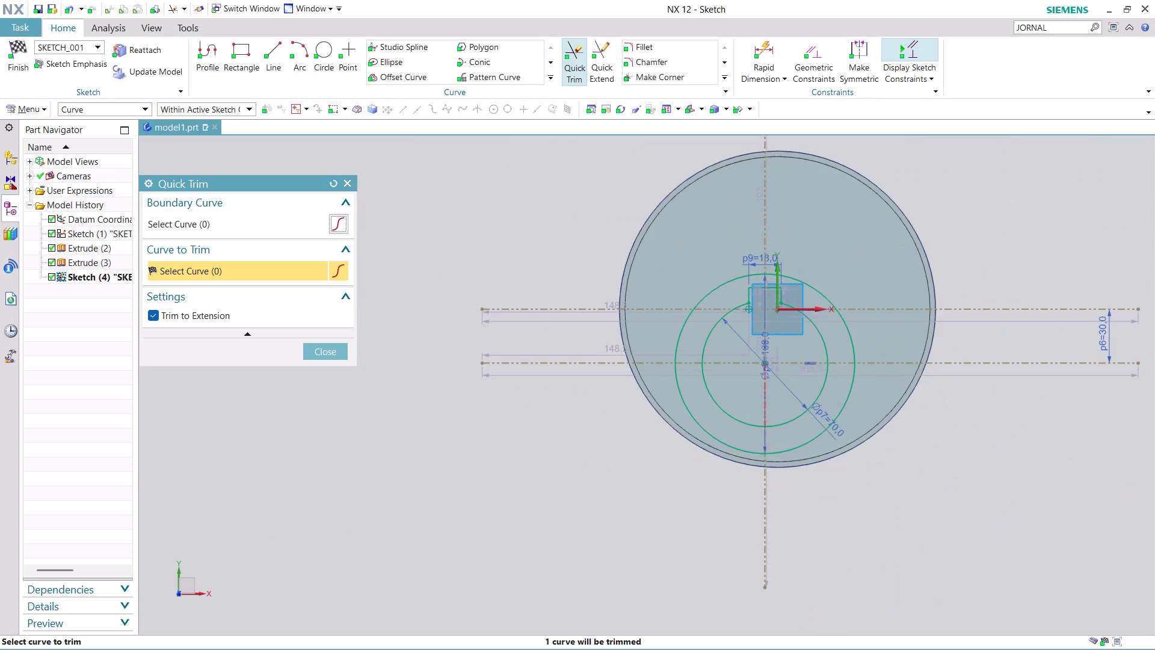
scroll(up, 3)
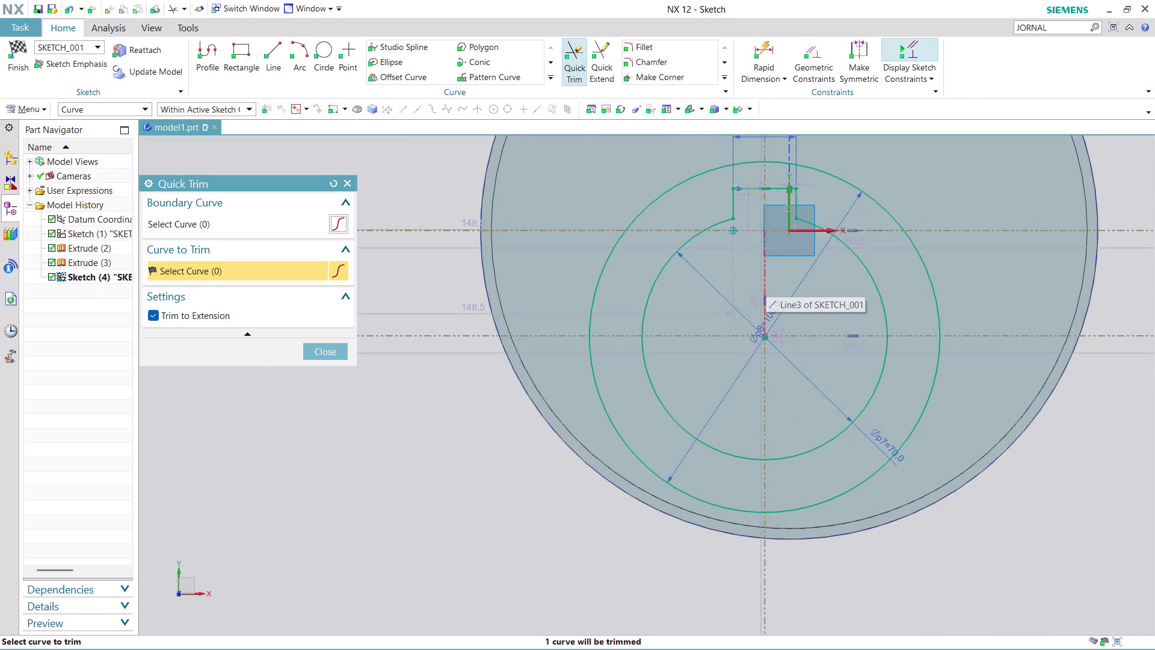
click(766, 281)
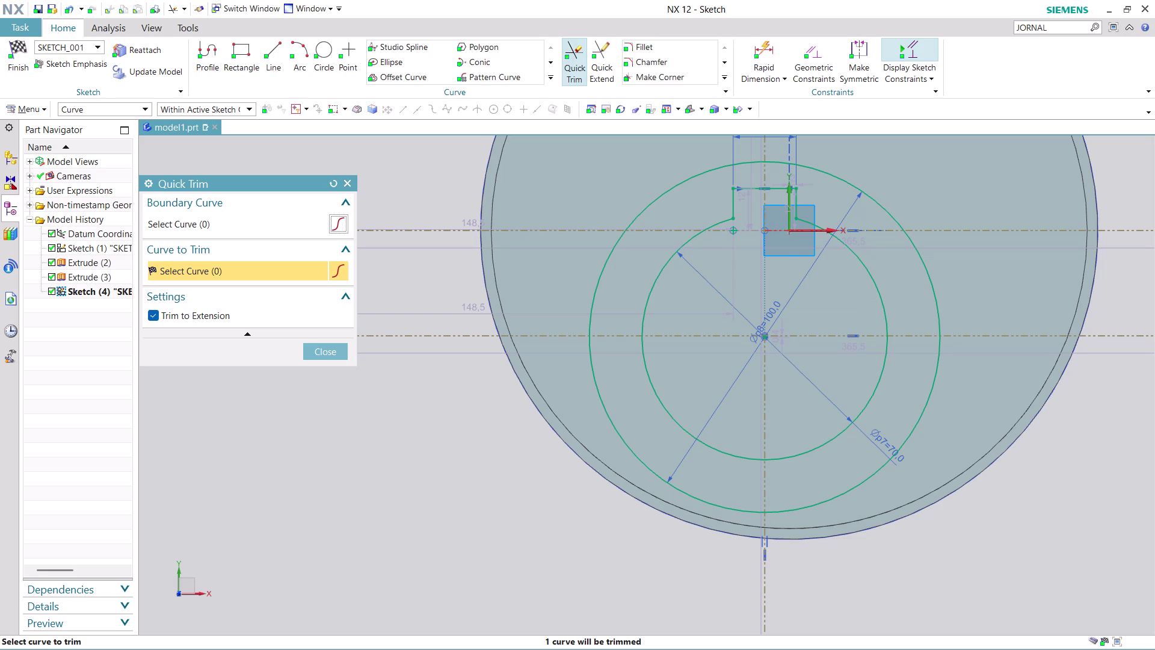
scroll(up, 3)
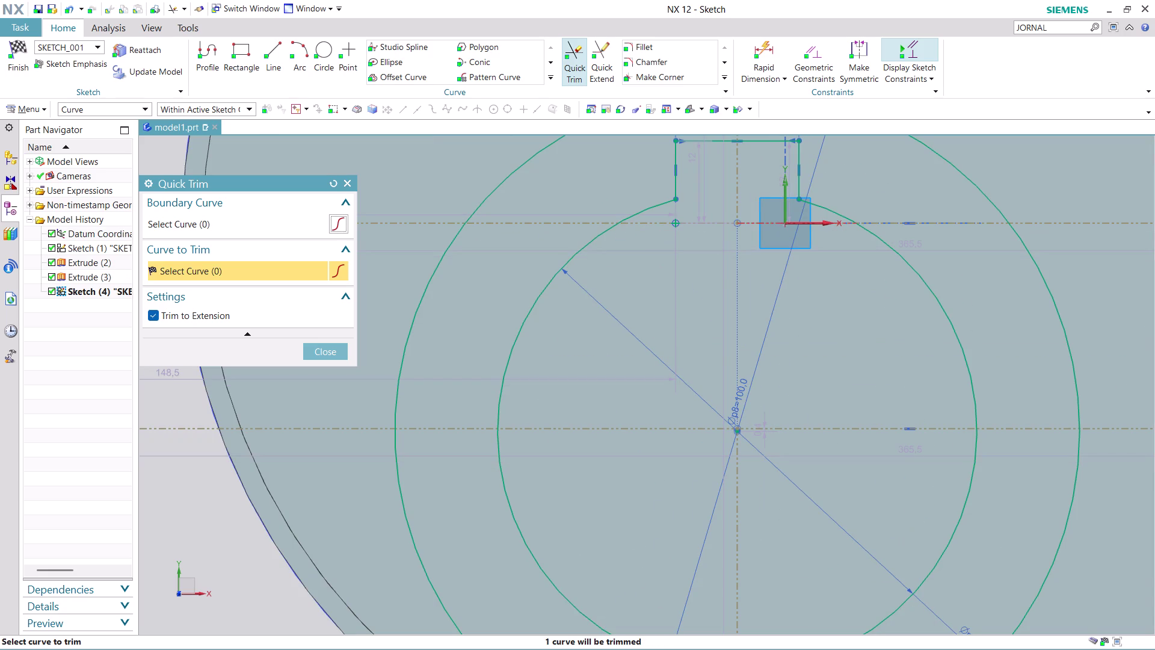
click(785, 225)
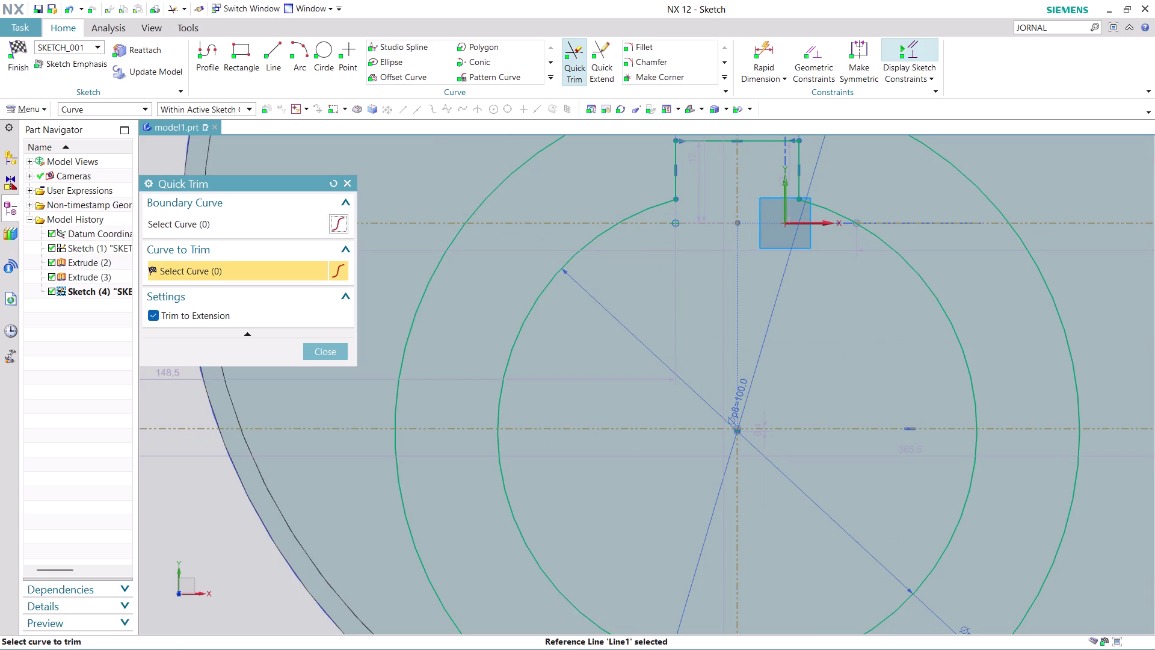
key(Escape)
key(Escape)
key(Escape)
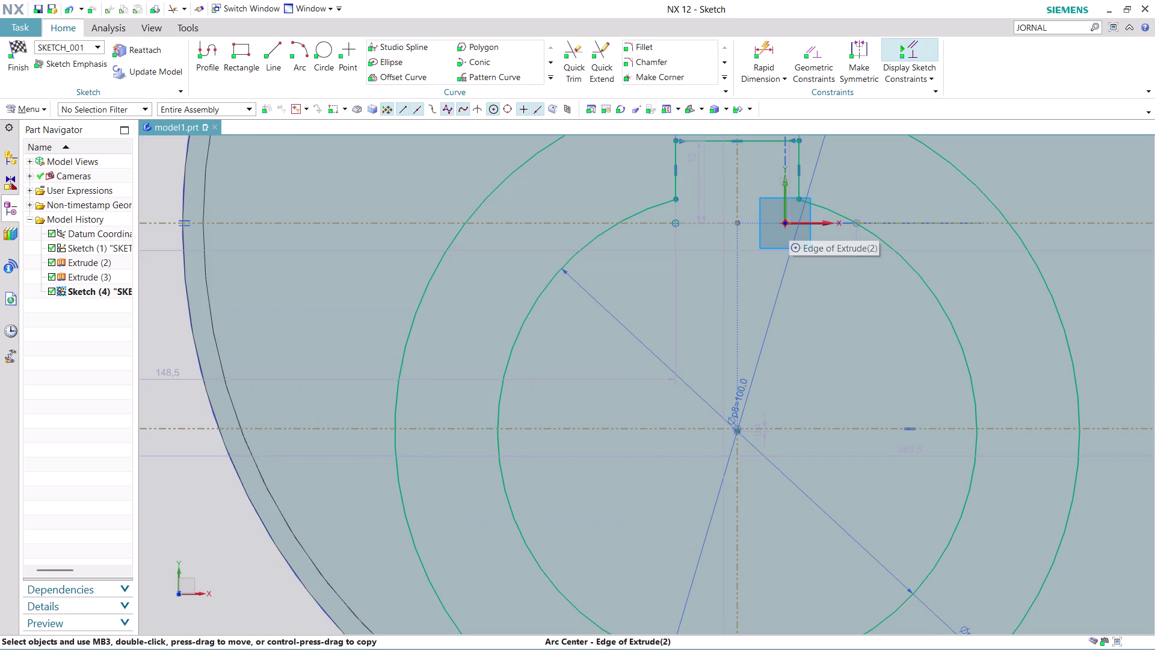
click(787, 222)
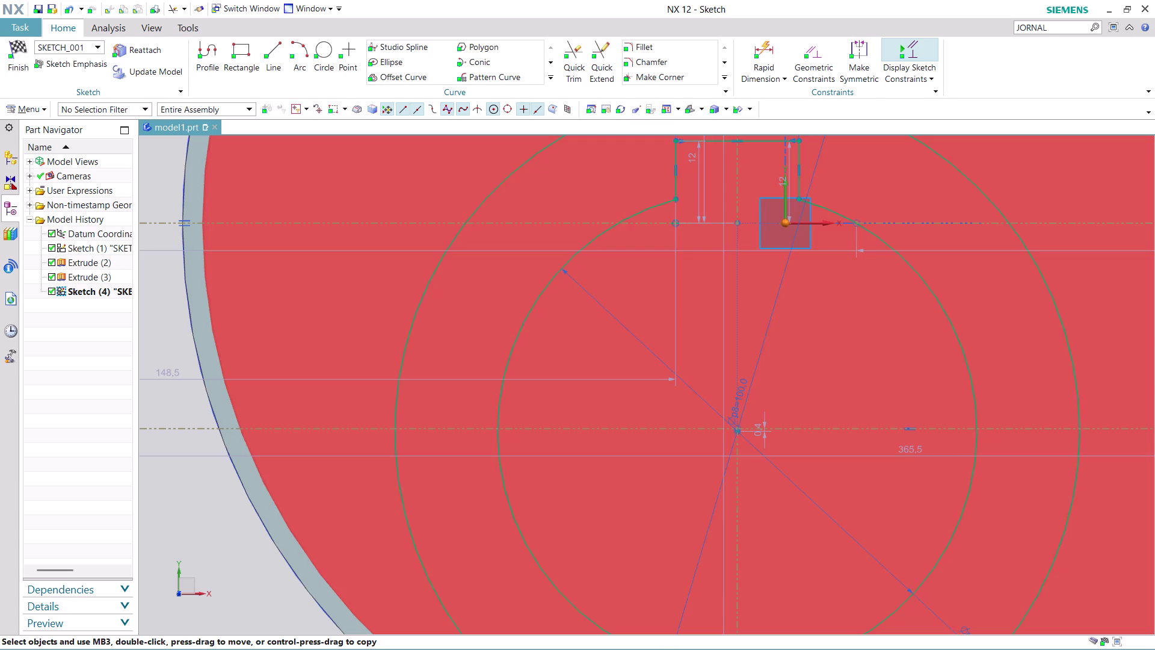
scroll(down, 3)
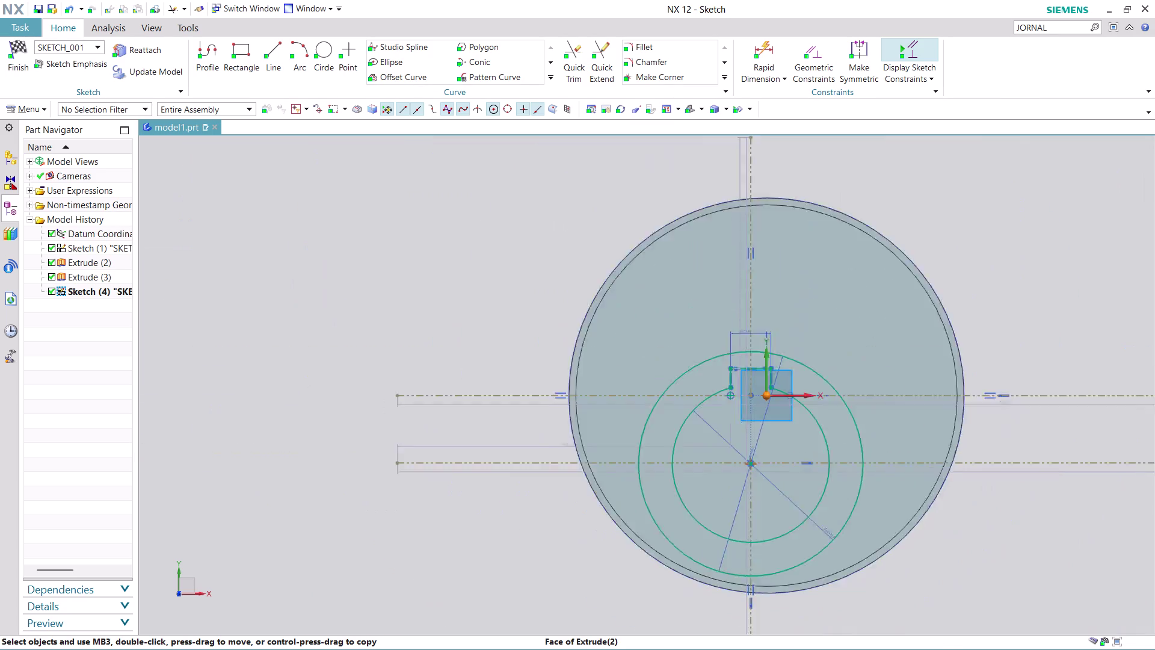
scroll(down, 3)
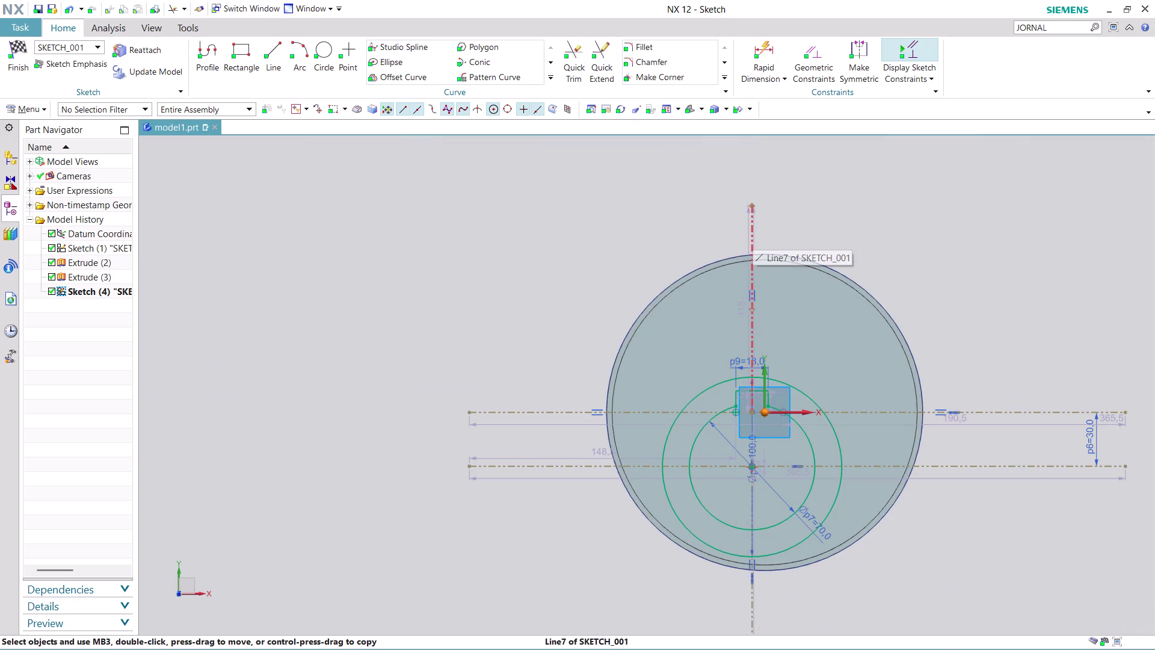
click(753, 234)
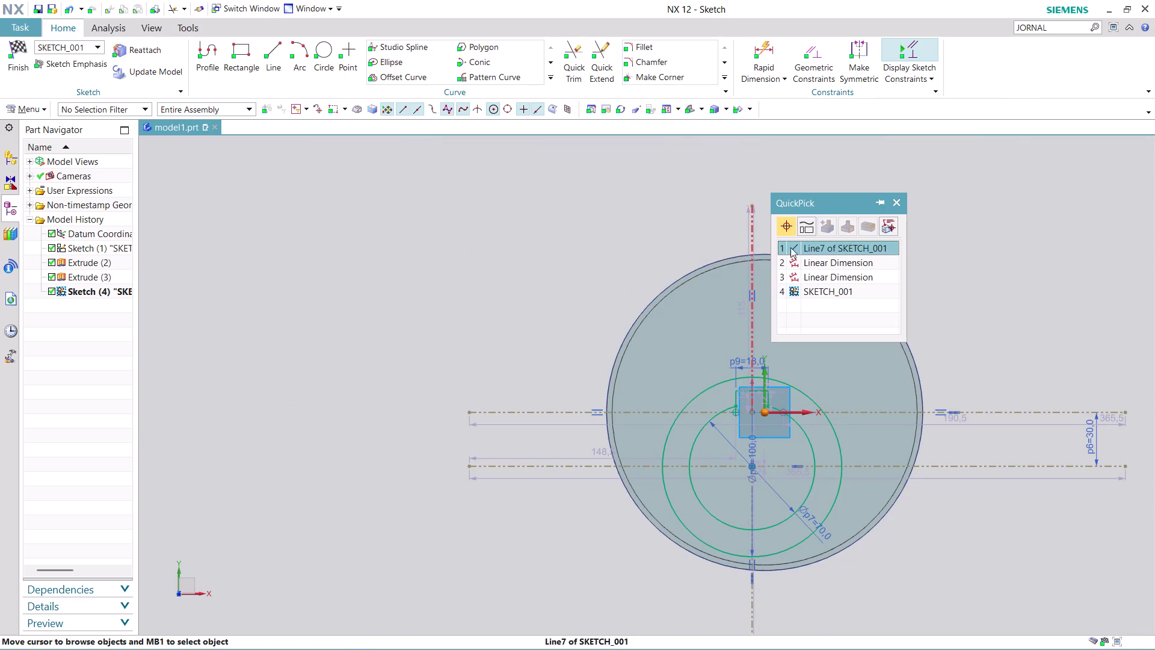
click(827, 247)
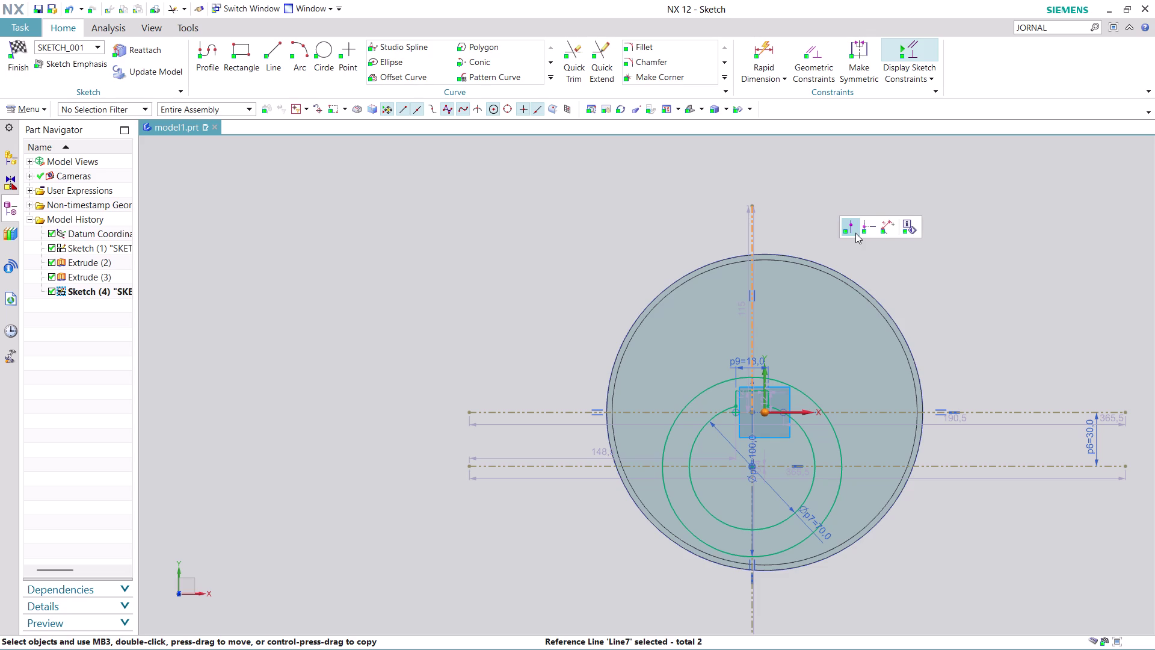
click(854, 230)
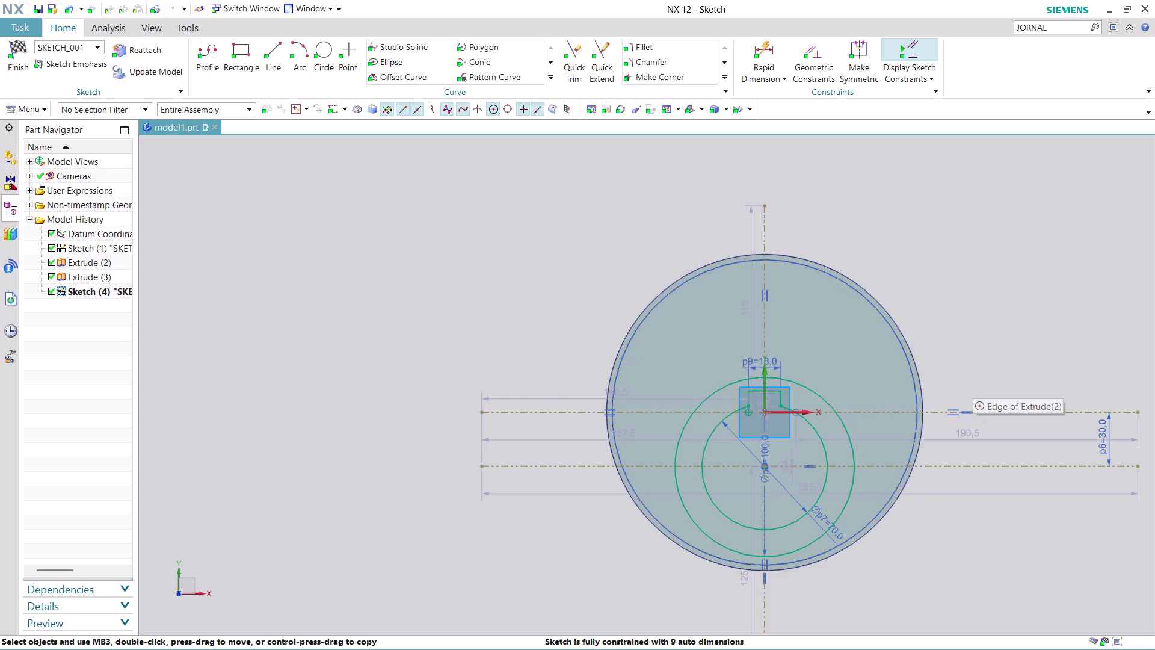
scroll(up, 3)
scroll(up, 3)
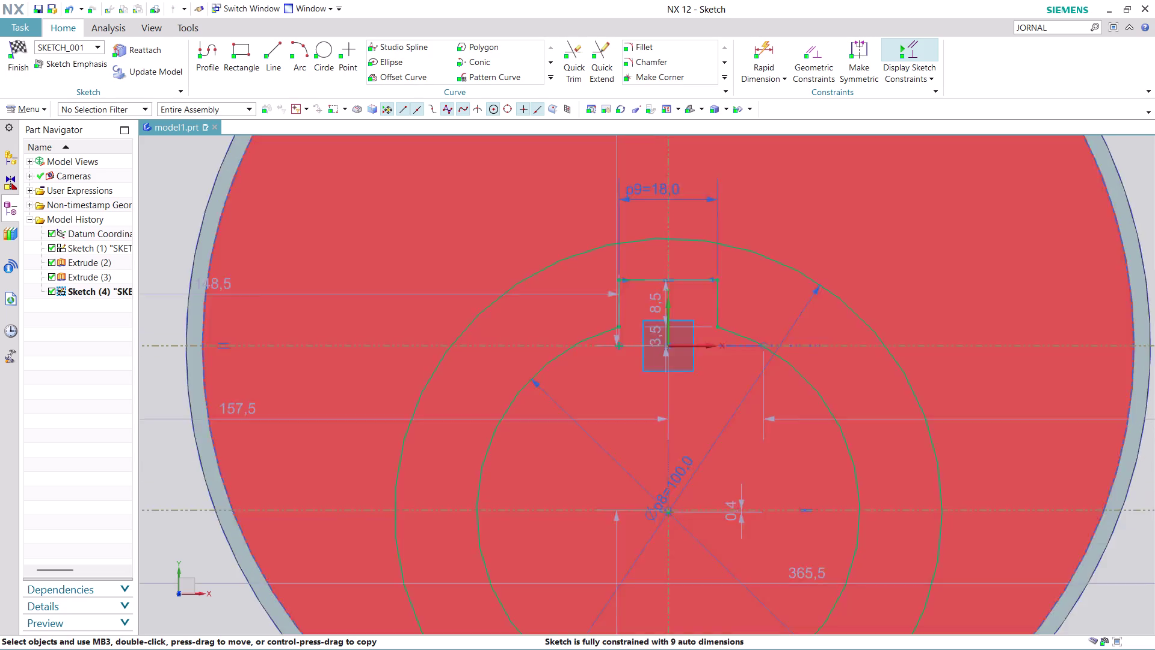
scroll(up, 3)
scroll(down, 3)
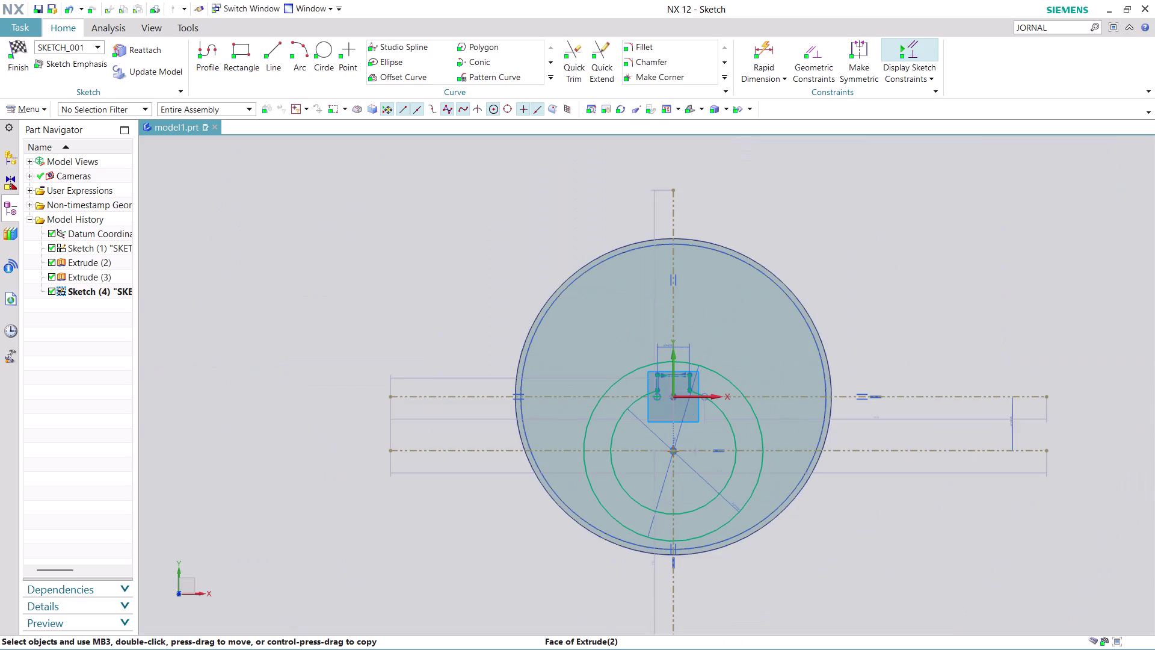
scroll(up, 3)
scroll(up, 3)
scroll(down, 3)
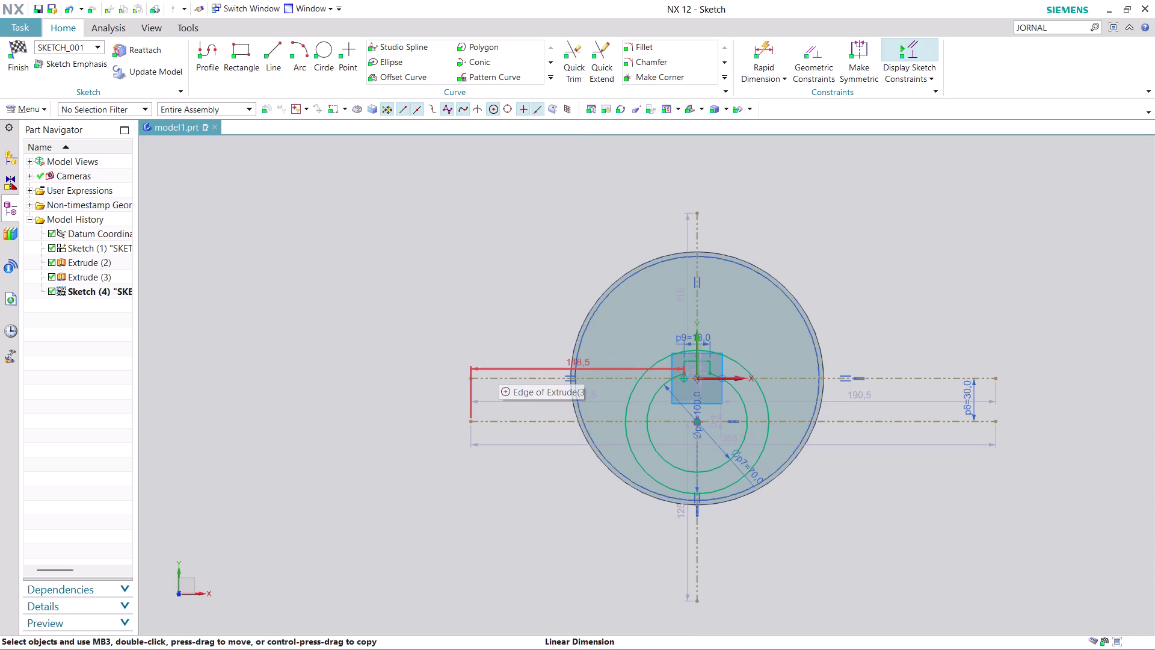
scroll(up, 3)
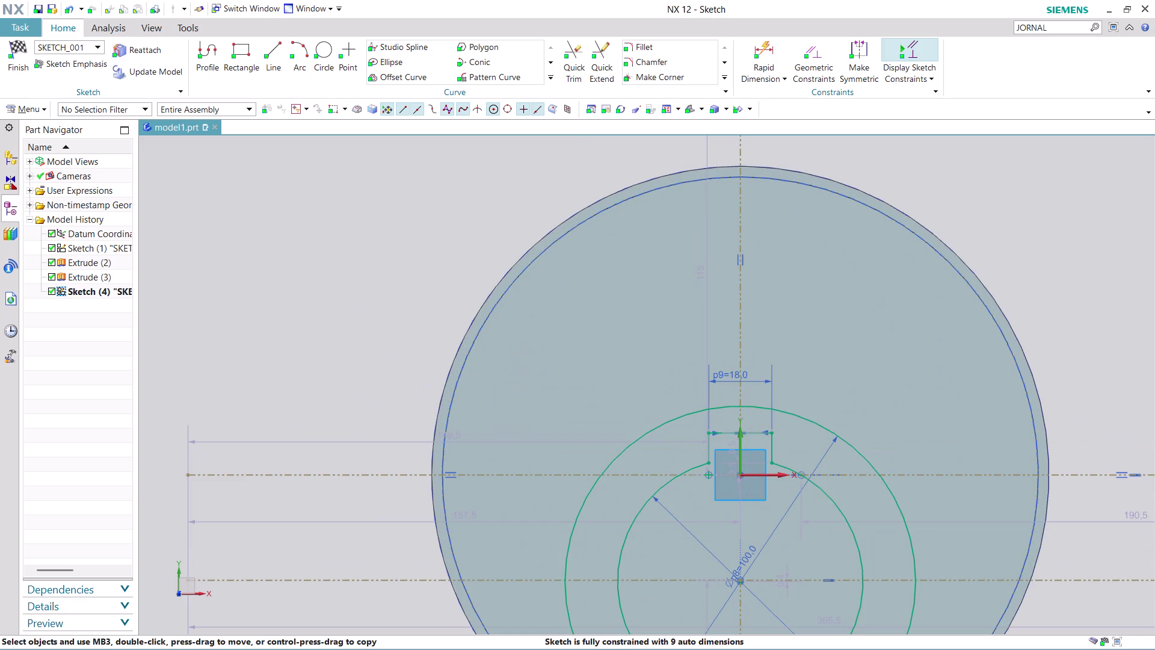
scroll(up, 3)
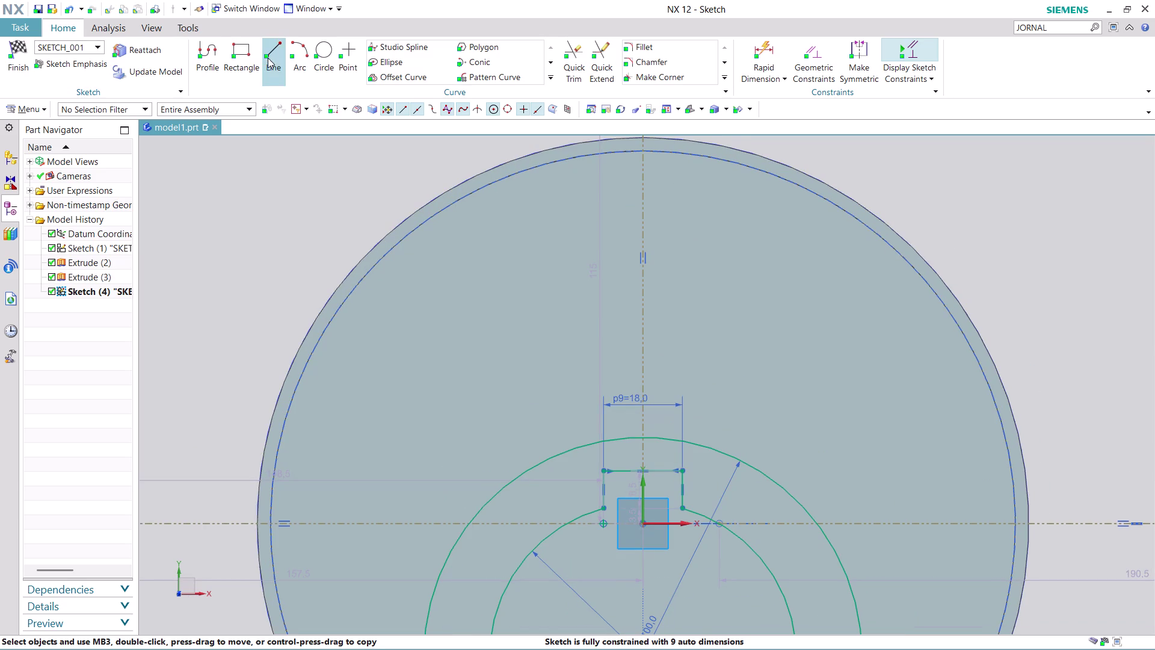
Draw an open three-sided outline, 24 tall and 37 wide, around the notch.
click(213, 50)
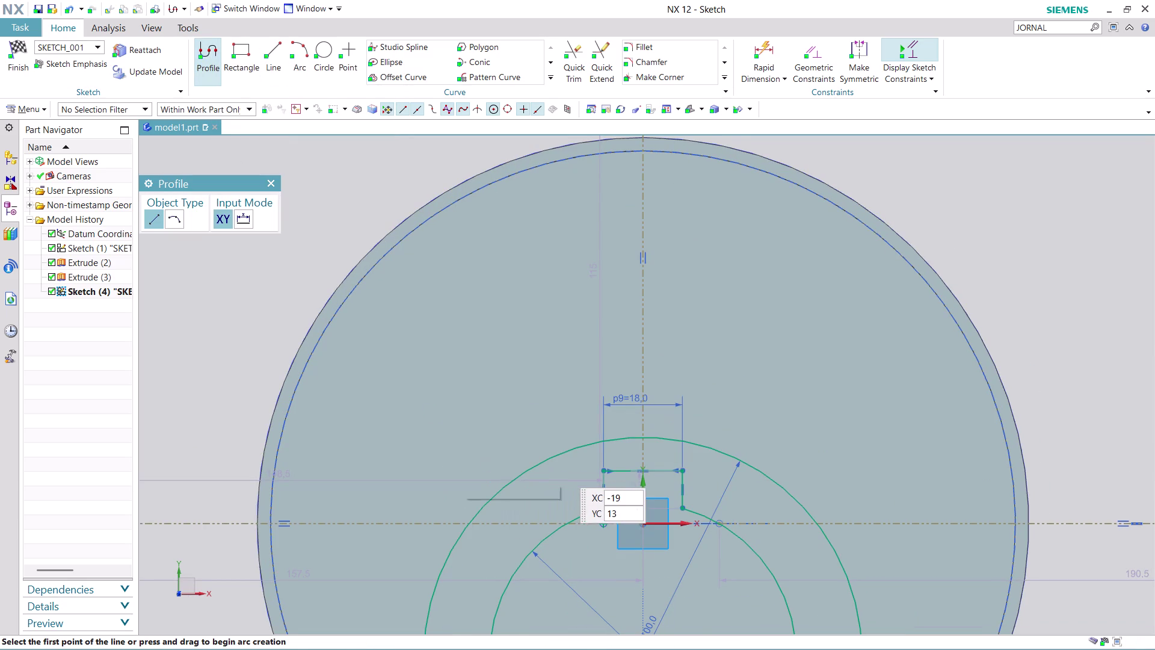
click(574, 475)
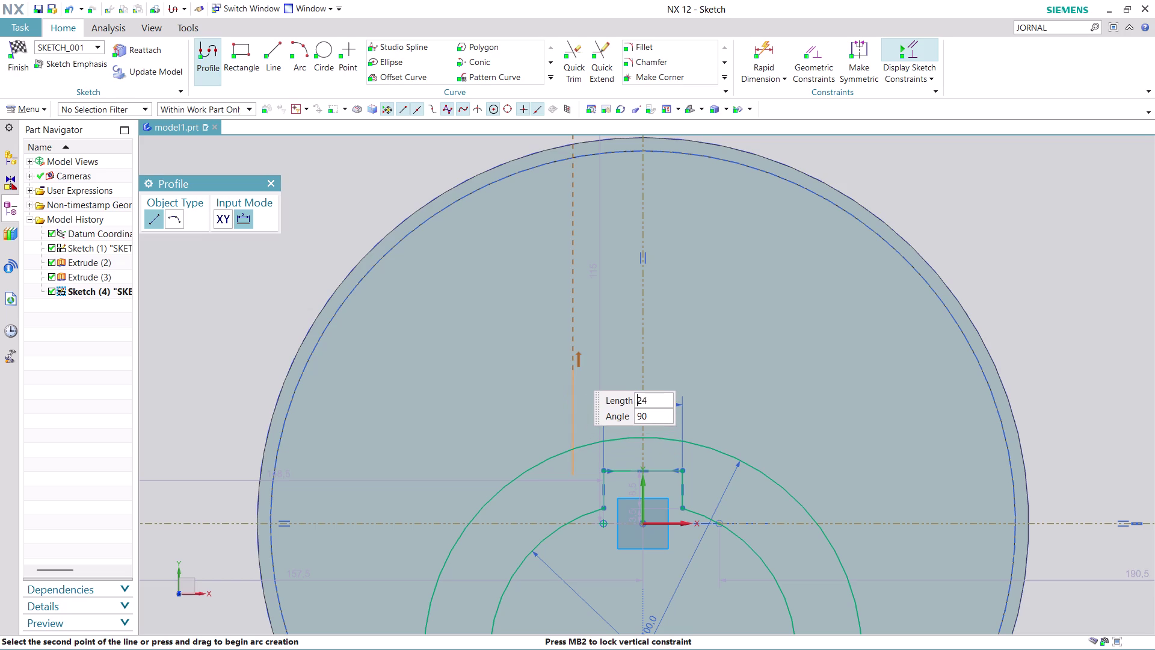
click(574, 370)
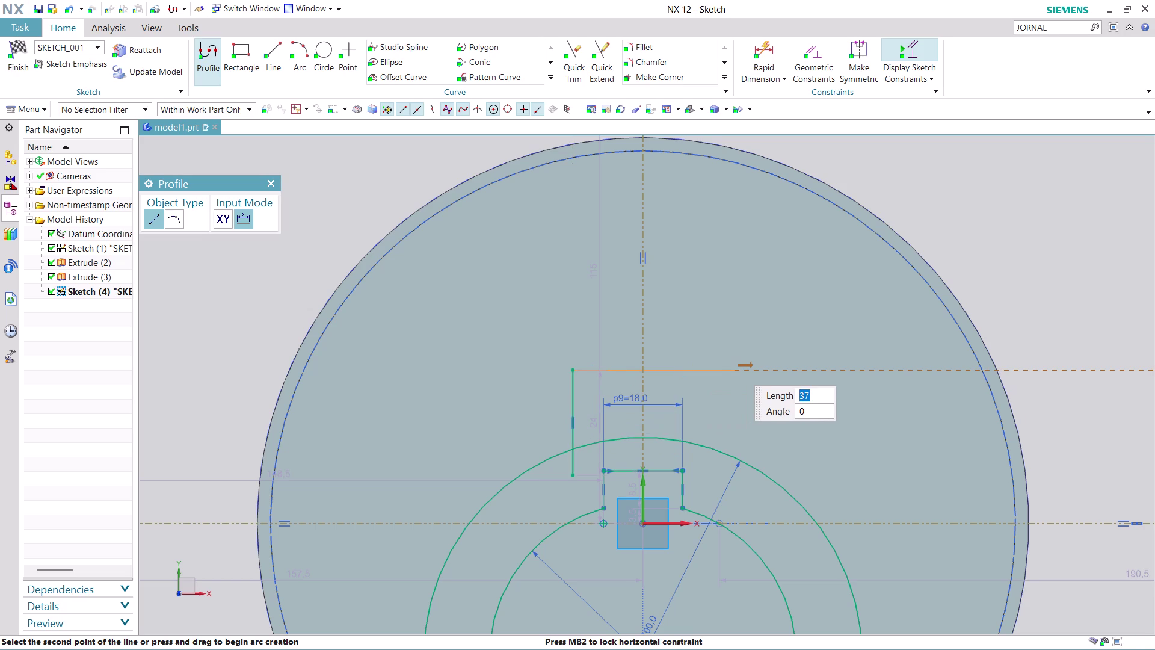
click(734, 365)
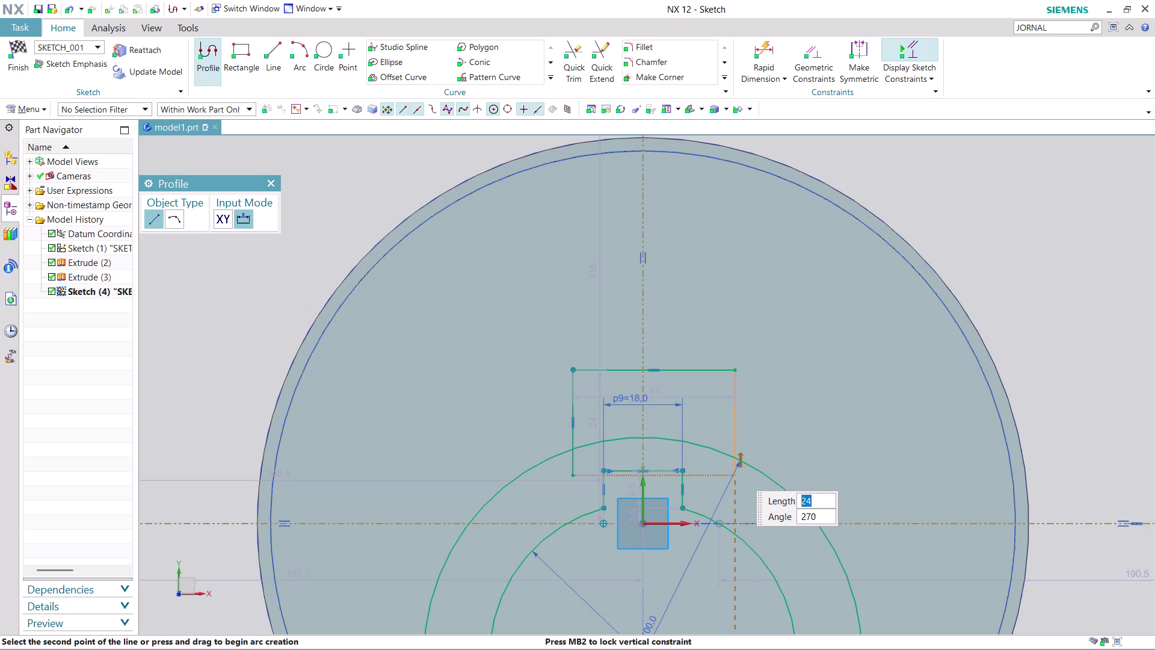
click(736, 470)
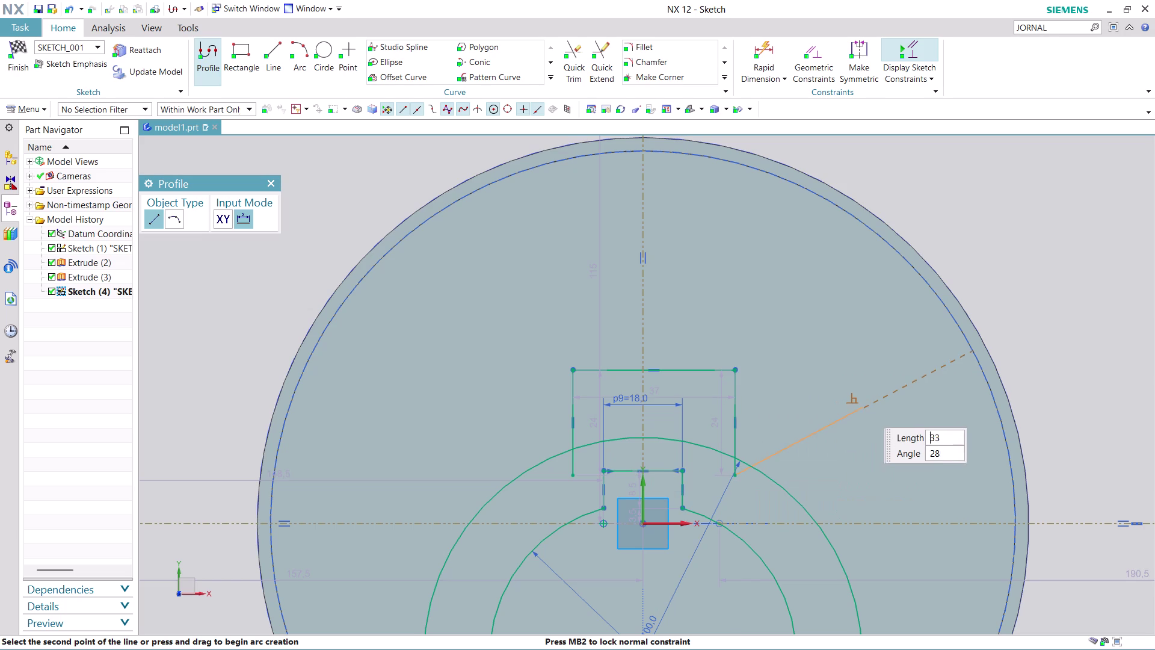
key(Escape)
key(Escape)
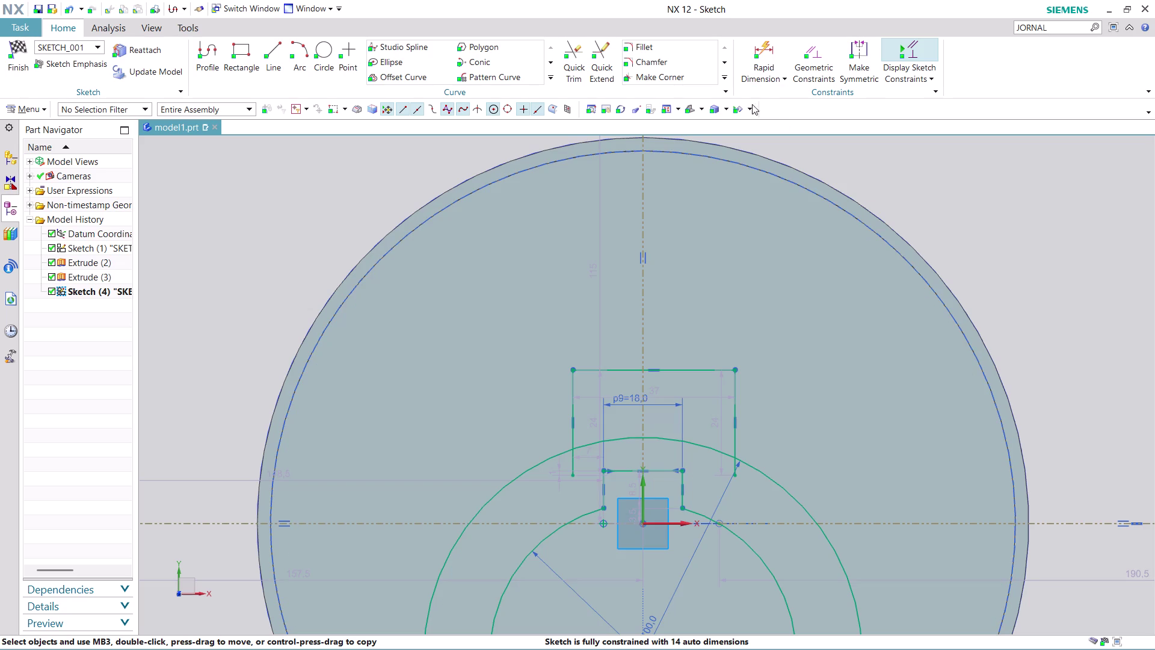
drag(671, 397, 644, 288)
Change the outline's top edge dimension from 37 to 50.
double_click(670, 295)
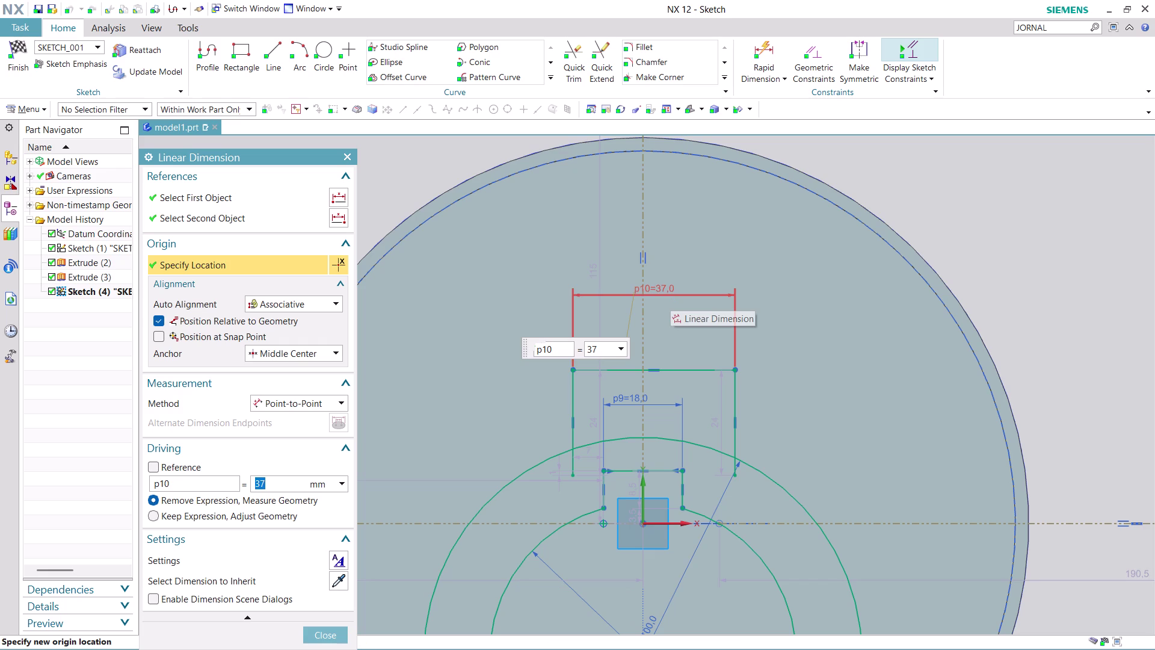
text(50)
key(Return)
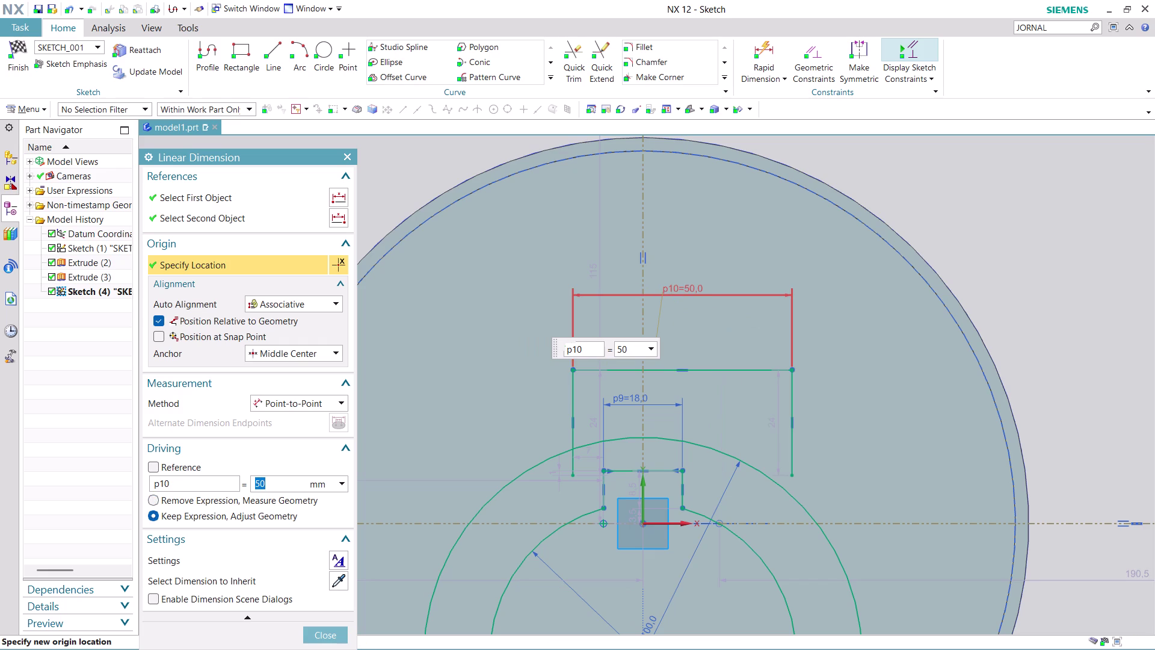
click(328, 640)
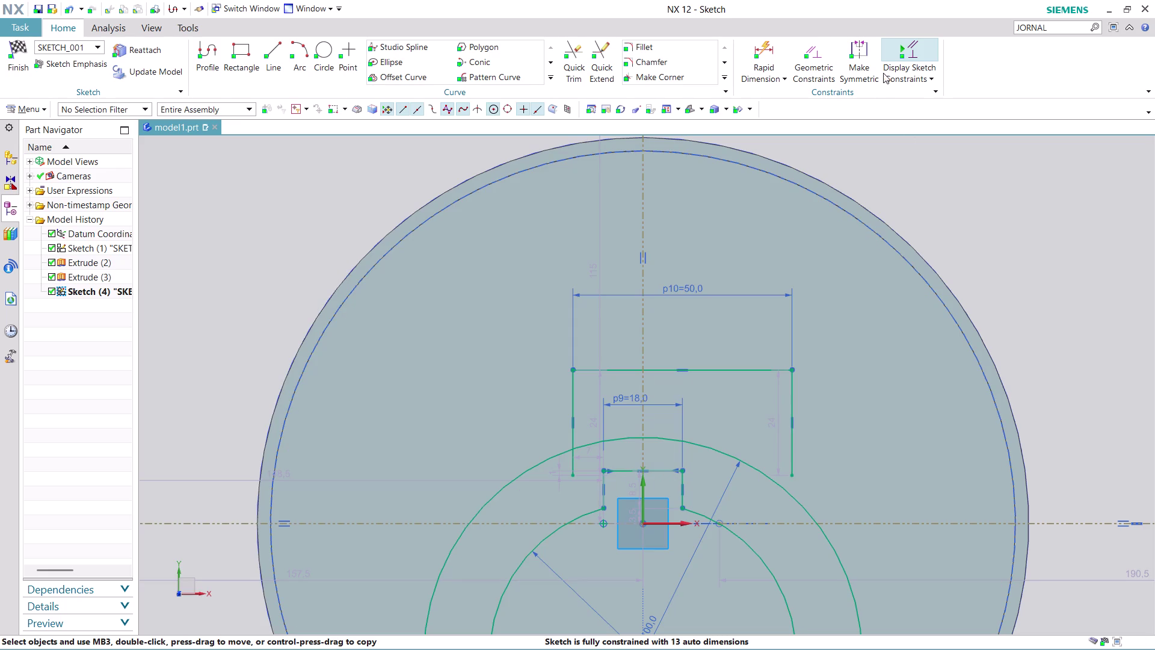
click(869, 59)
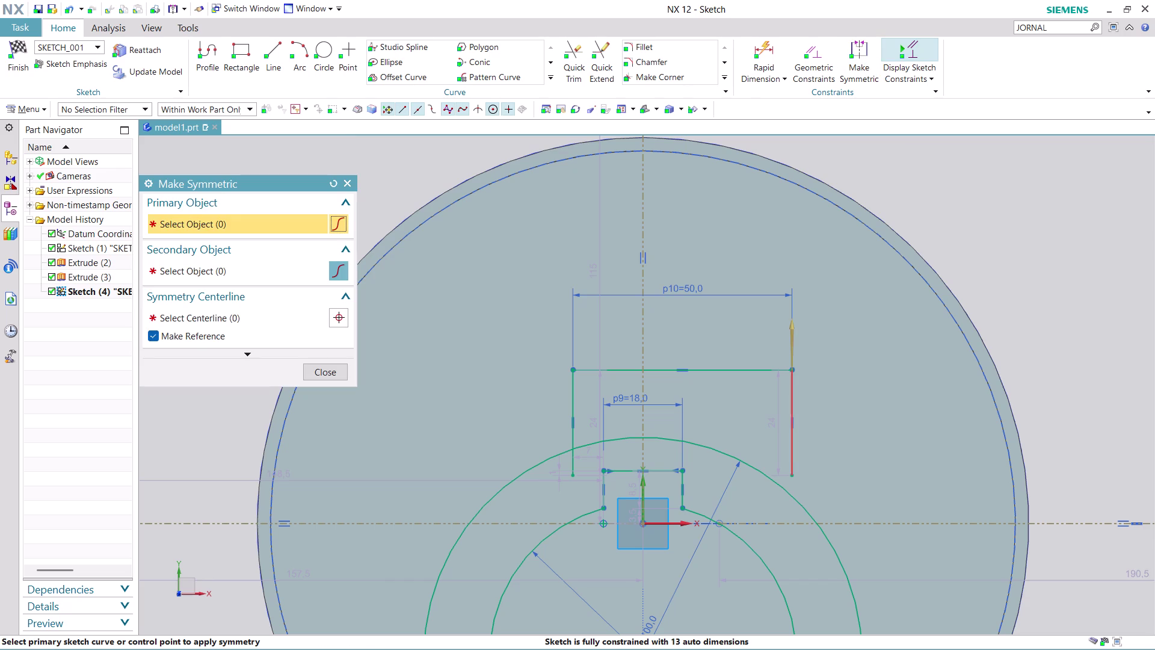
Make the outline's right and left sides symmetric about the vertical datum axis.
click(787, 383)
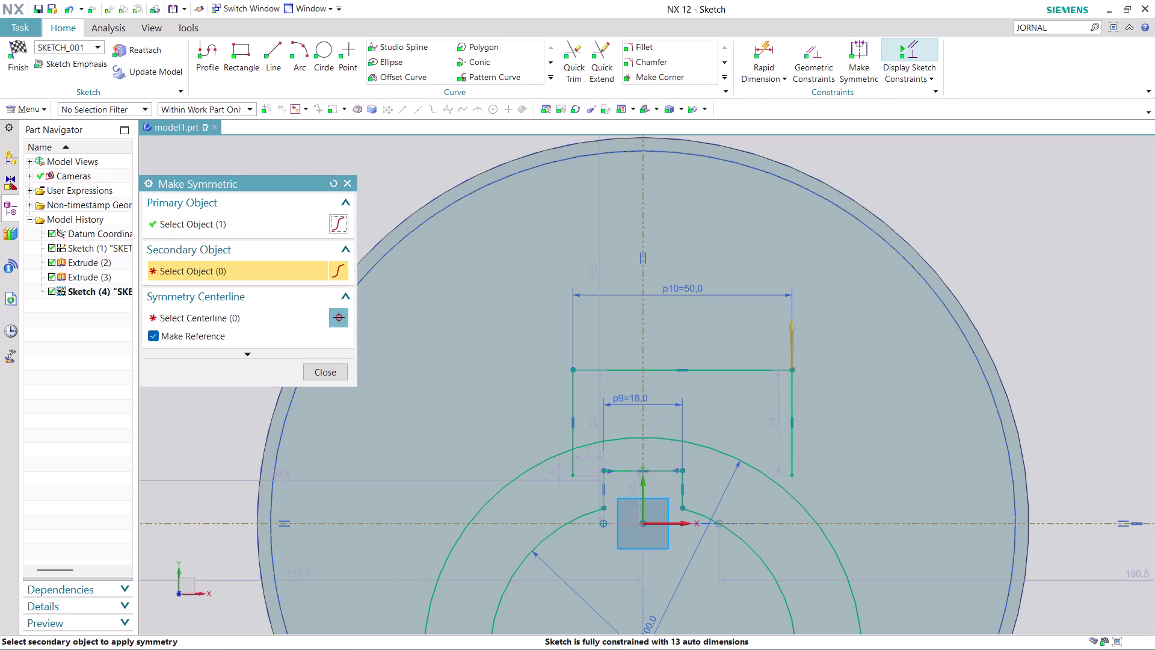
click(570, 399)
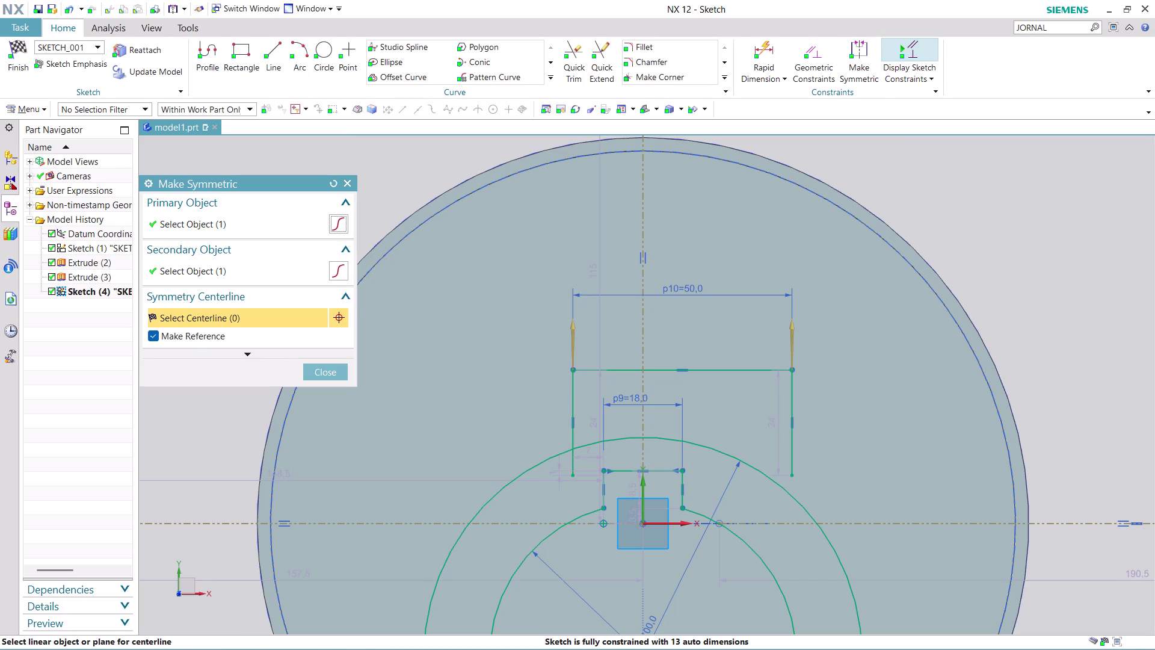
click(642, 343)
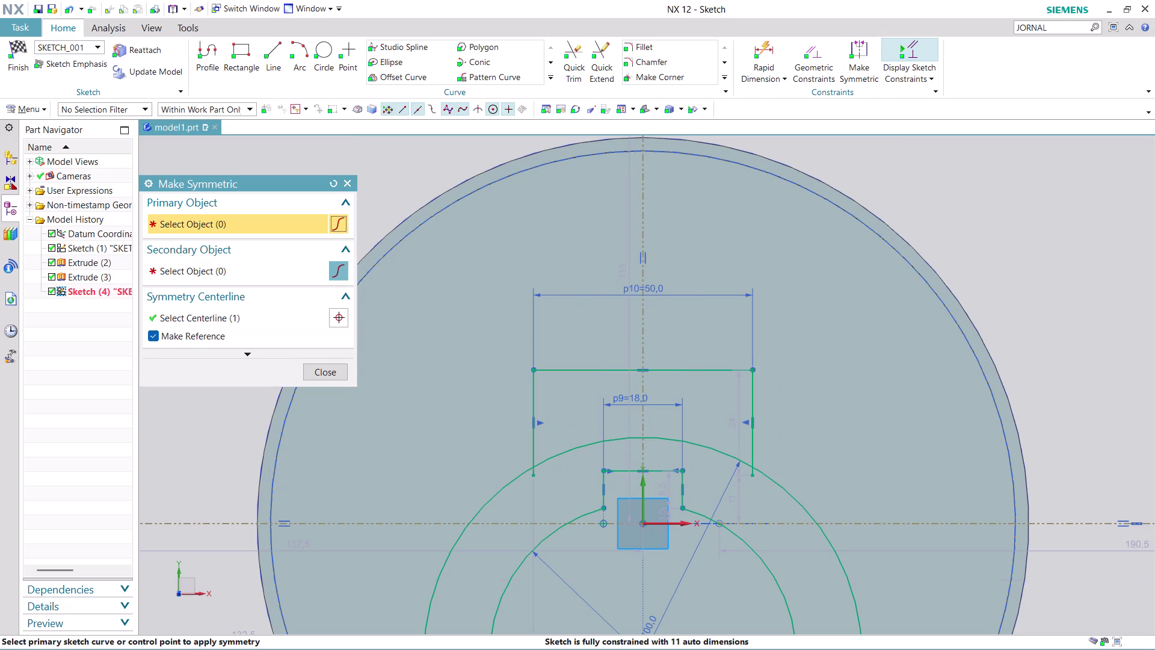
click(337, 368)
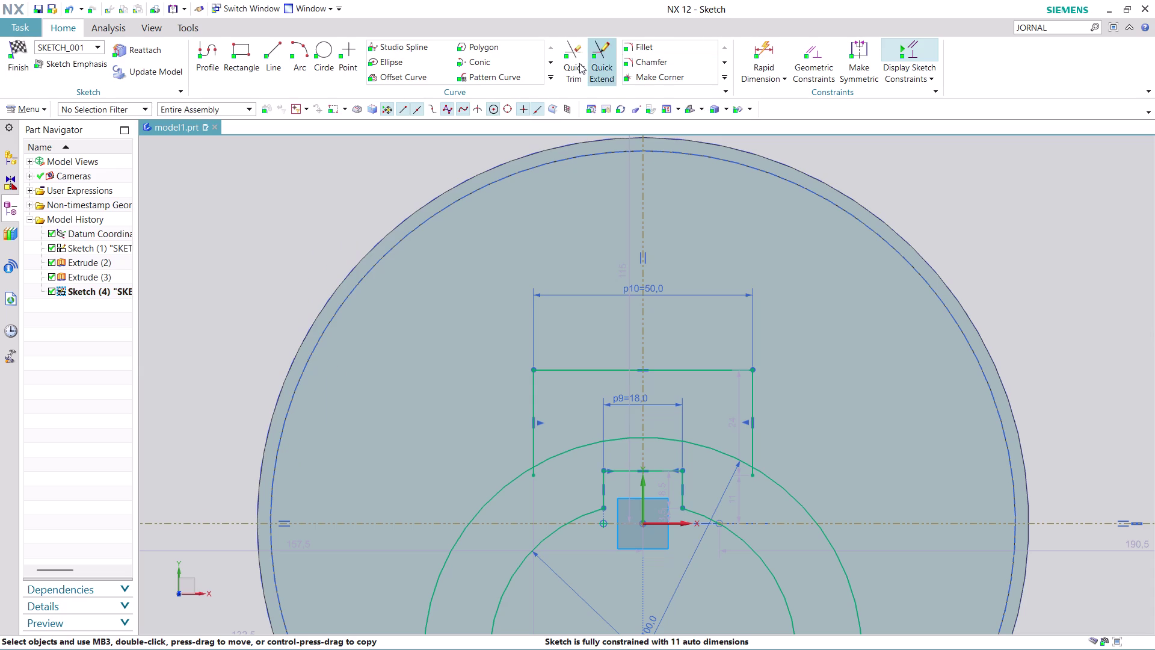
click(569, 58)
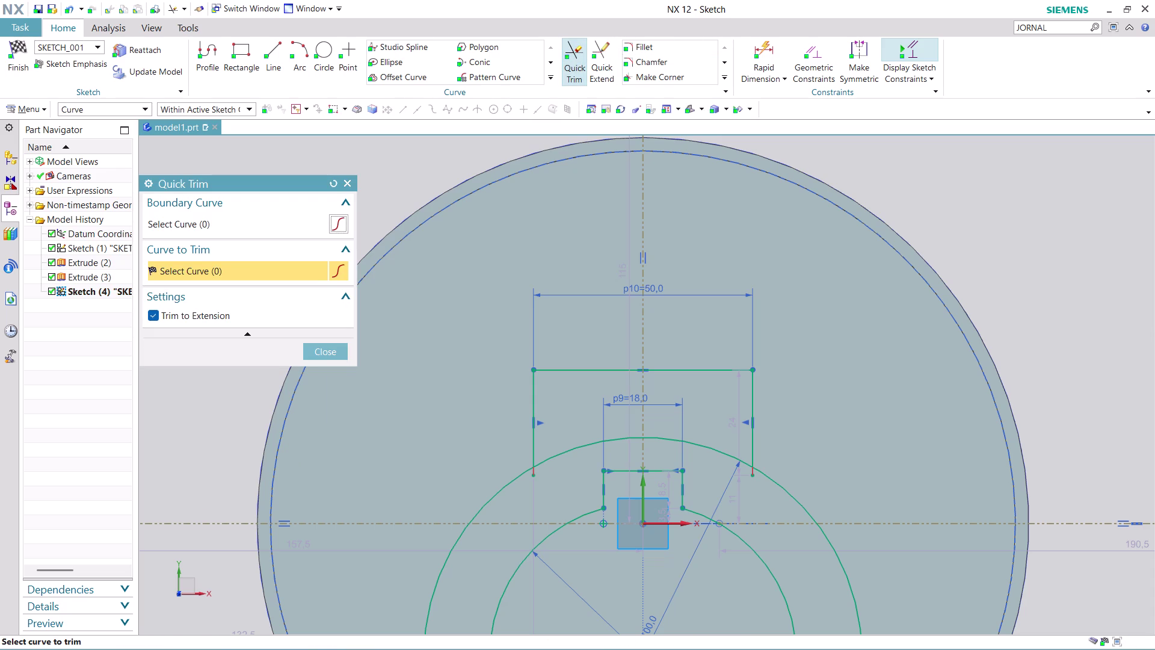
Trim off an unwanted line piece and begin a circle at the concentric circles' centre.
scroll(up, 3)
click(538, 433)
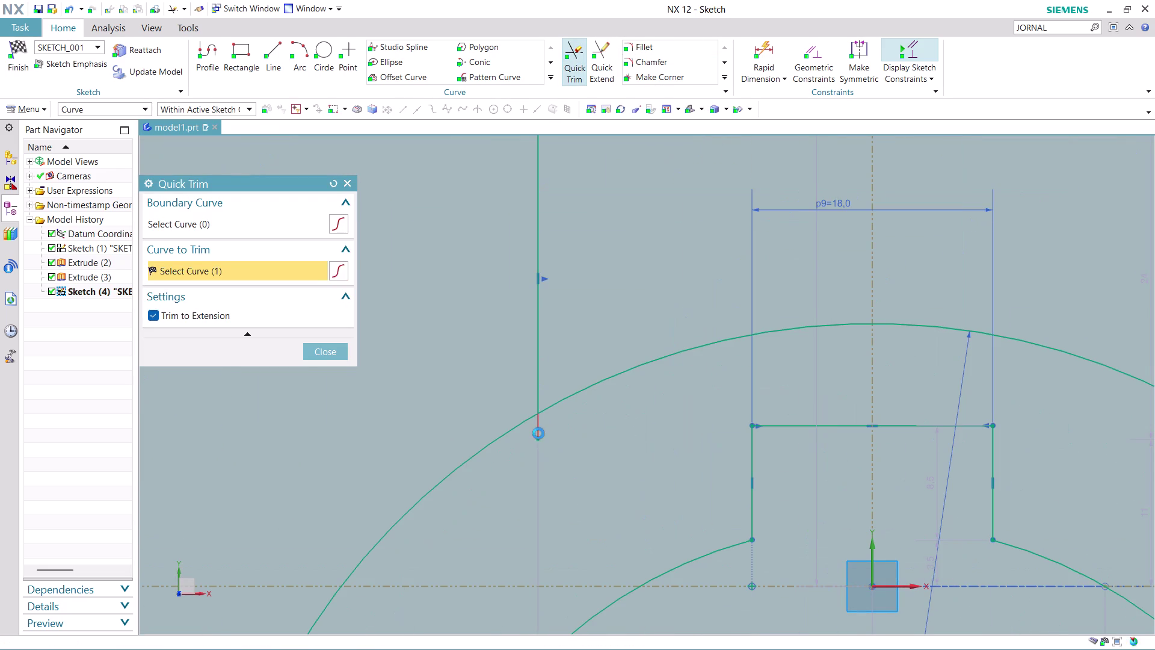
scroll(down, 3)
scroll(down, 3)
scroll(up, 3)
scroll(up, 3)
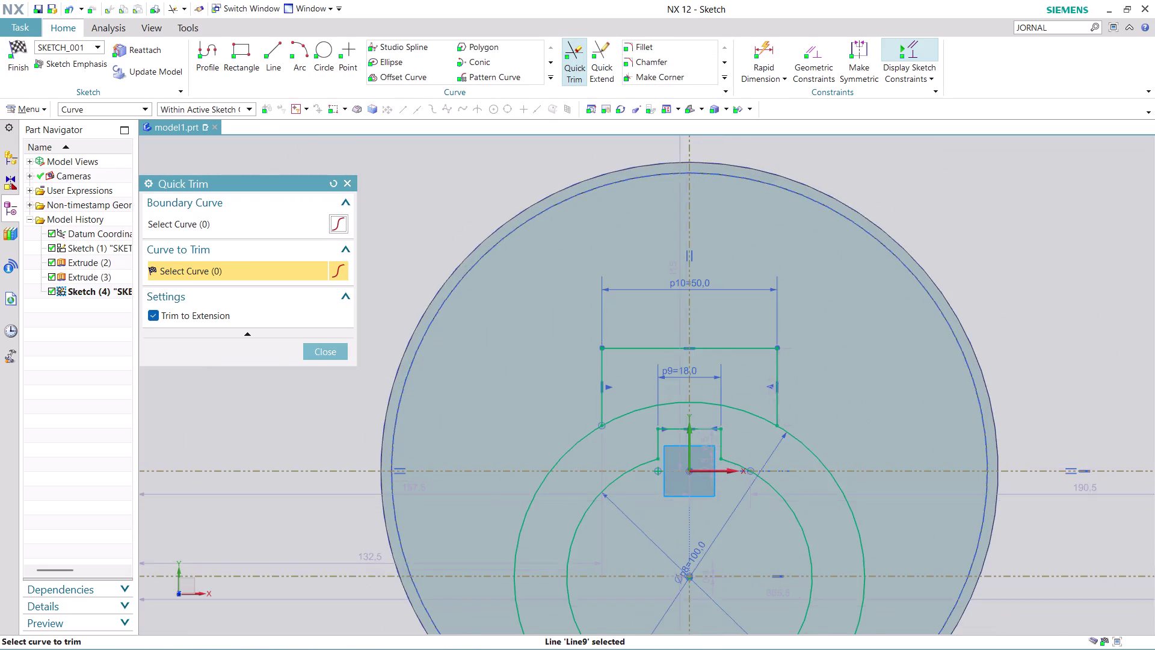
scroll(up, 3)
scroll(down, 3)
scroll(up, 3)
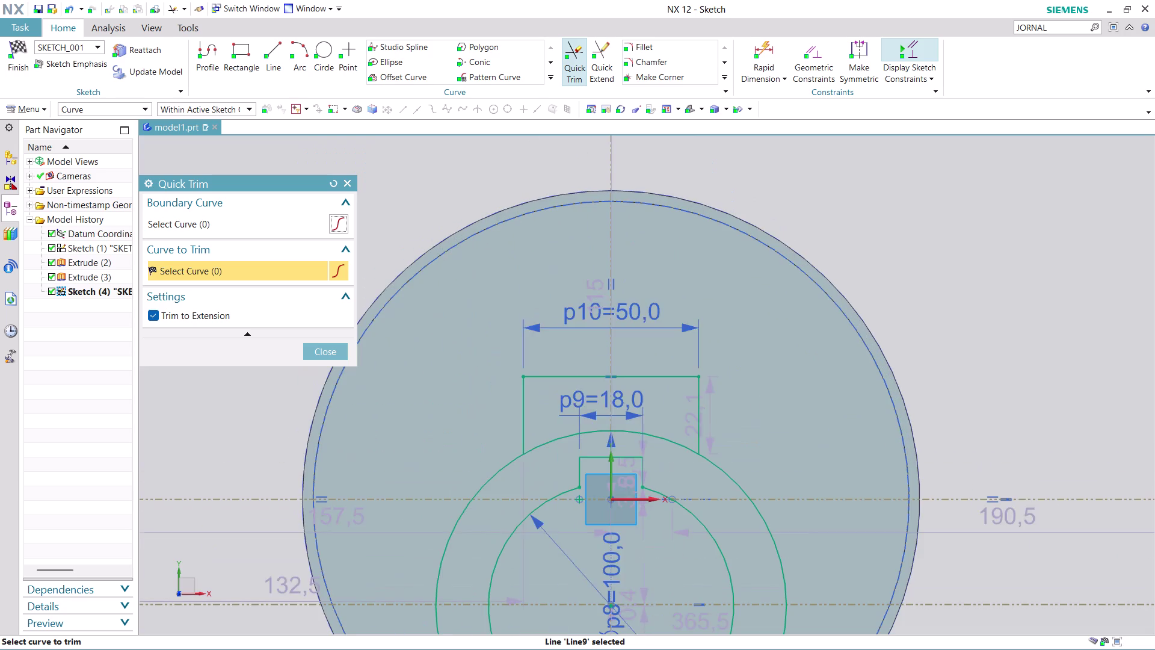
scroll(up, 3)
scroll(down, 3)
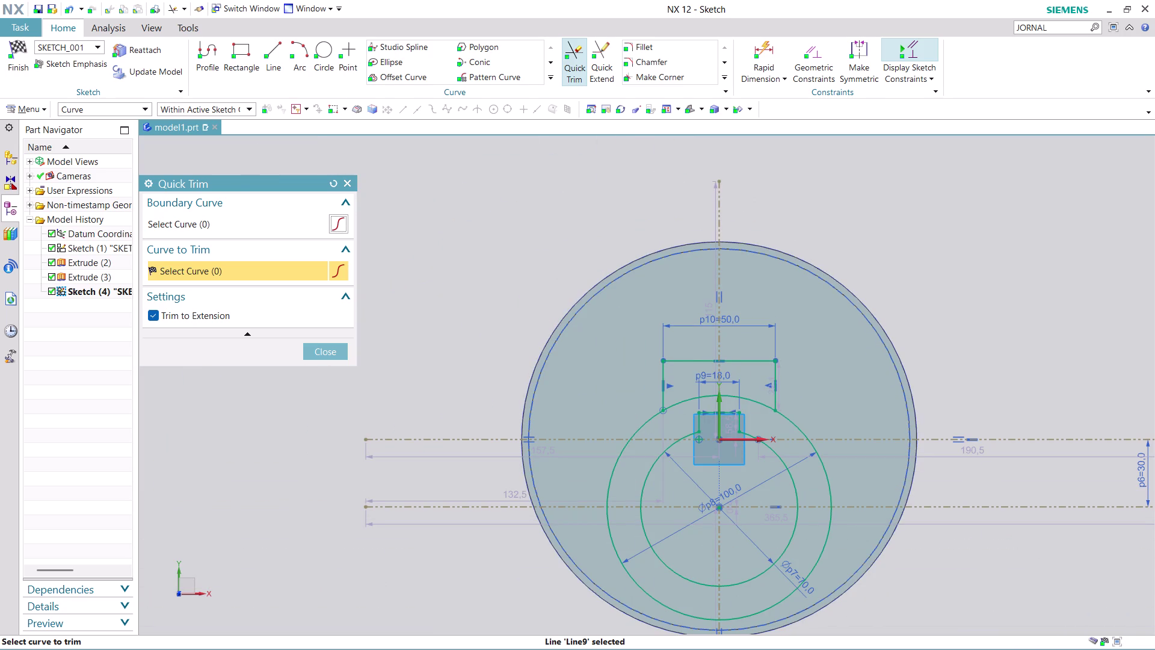
click(323, 351)
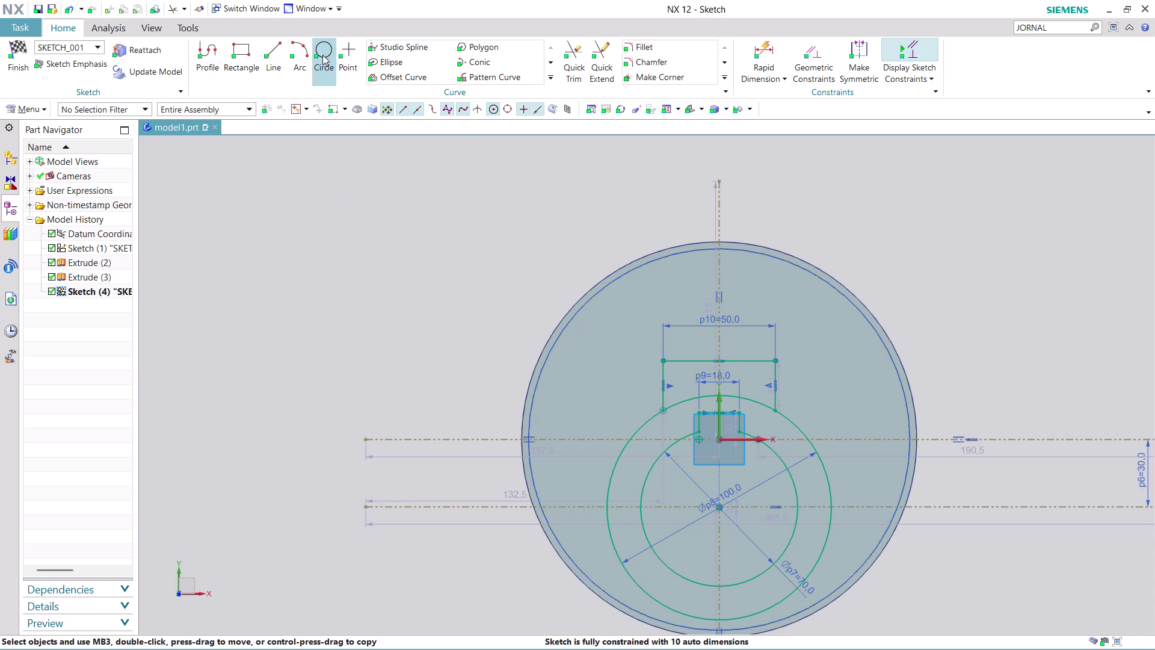
click(320, 45)
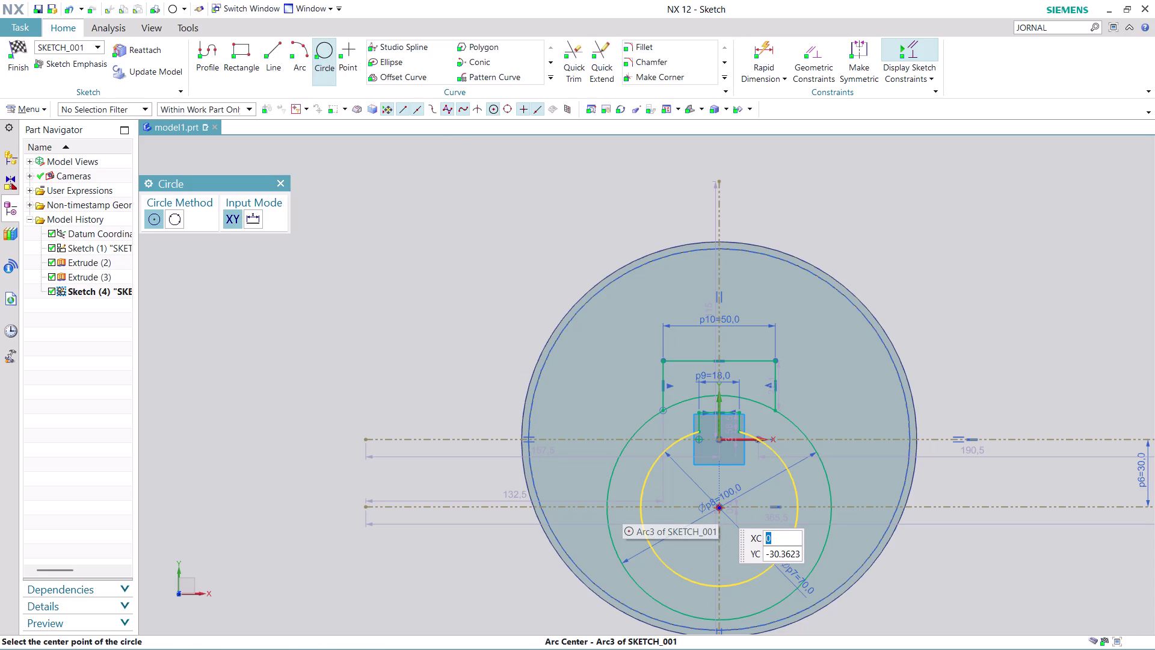
click(720, 508)
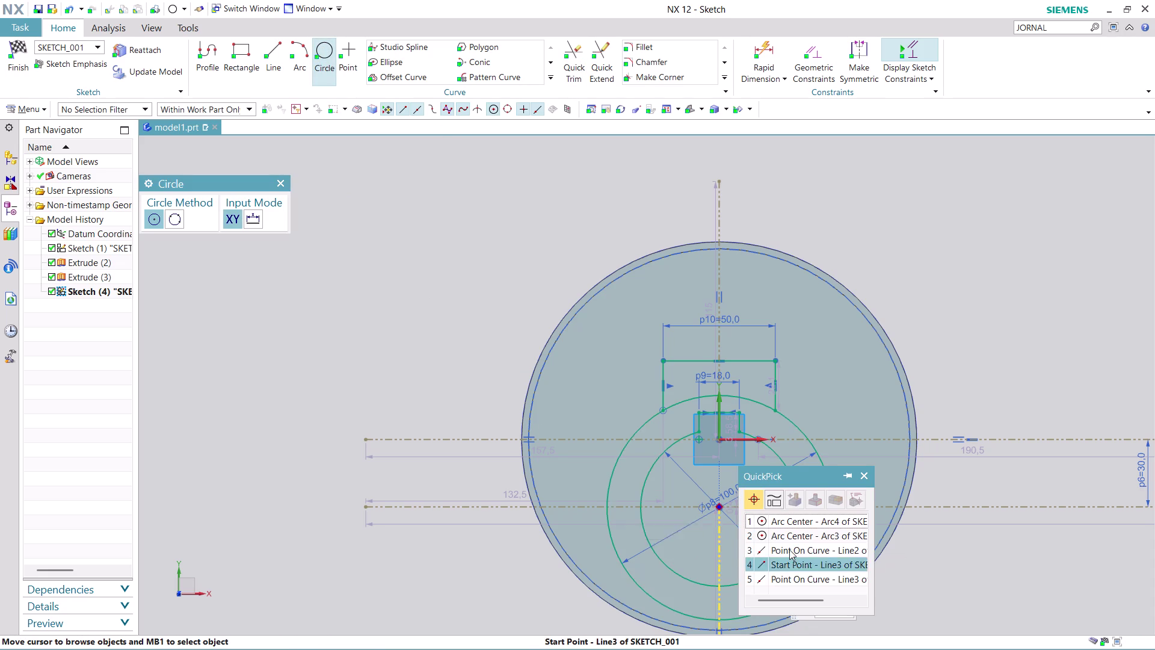